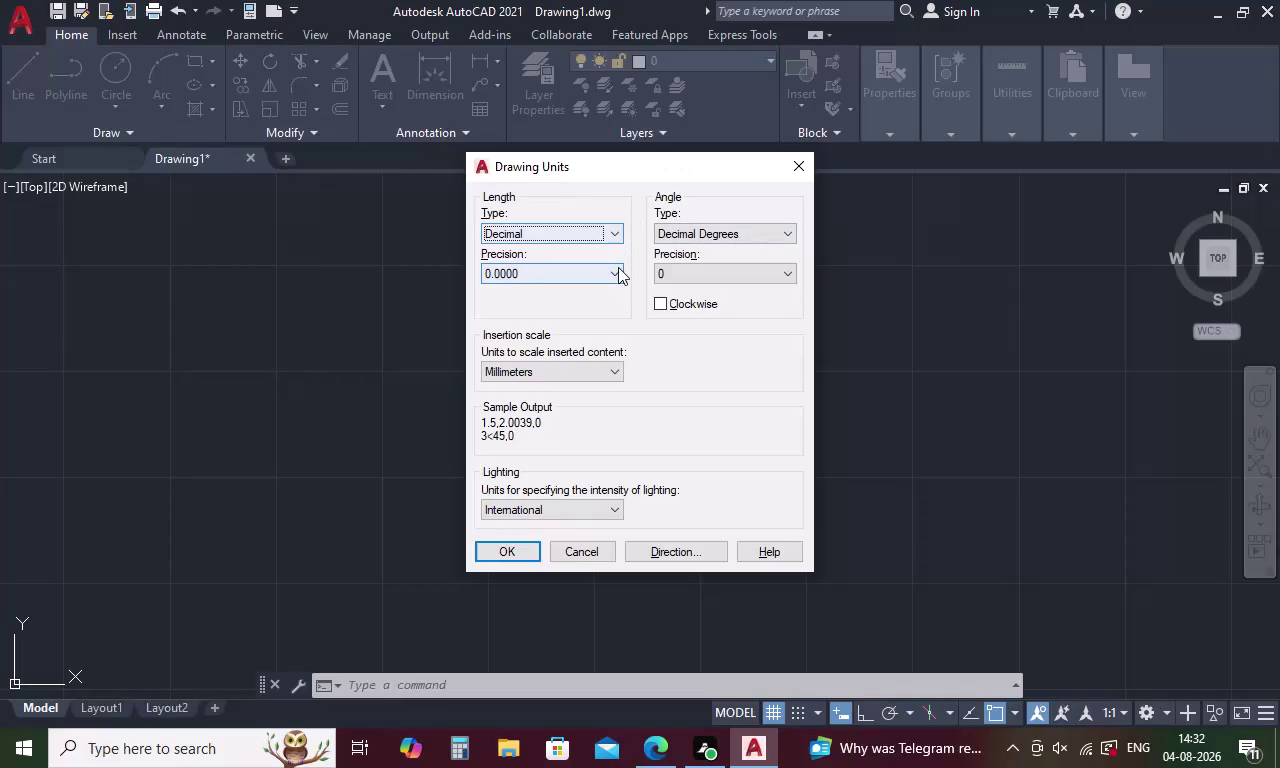
Set length precision to 0 (whole numbers) and apply the units settings.
click(618, 267)
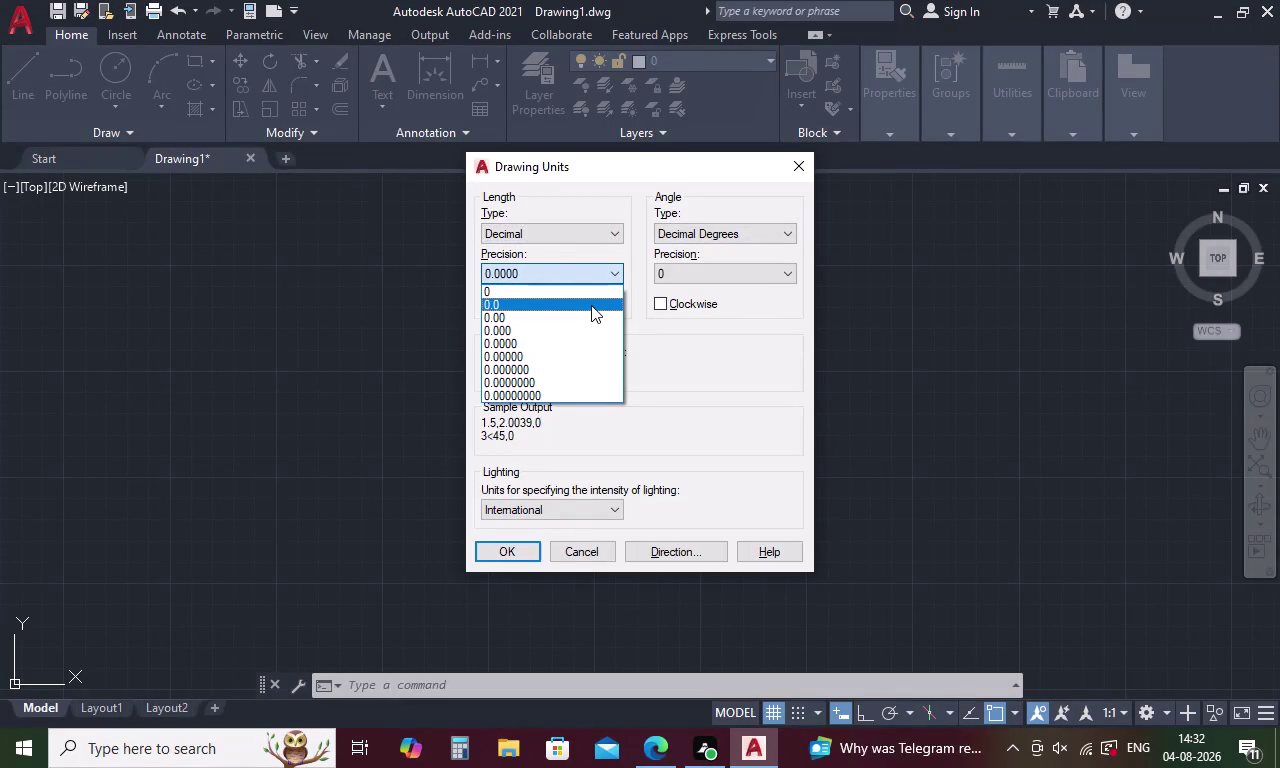
click(584, 292)
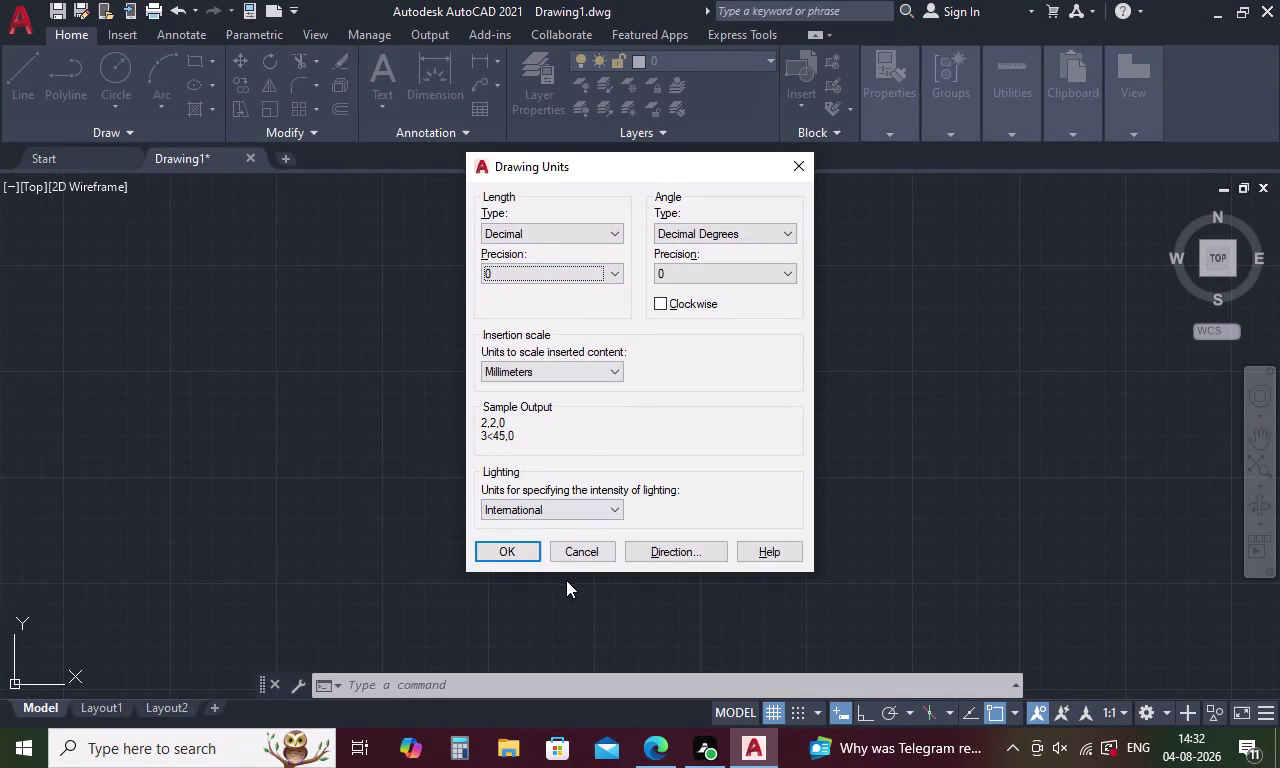
click(510, 546)
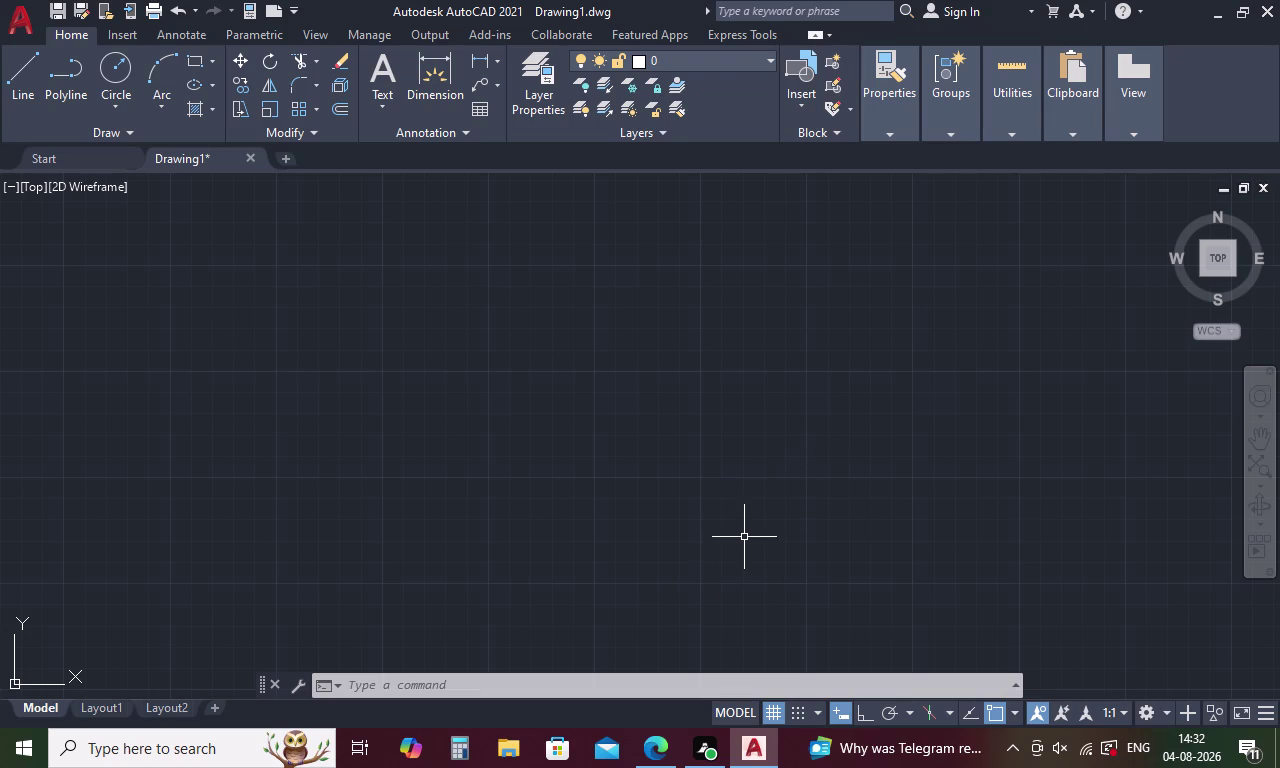
Draw a 600-unit vertical line downward with Ortho on.
key(l)
key(Return)
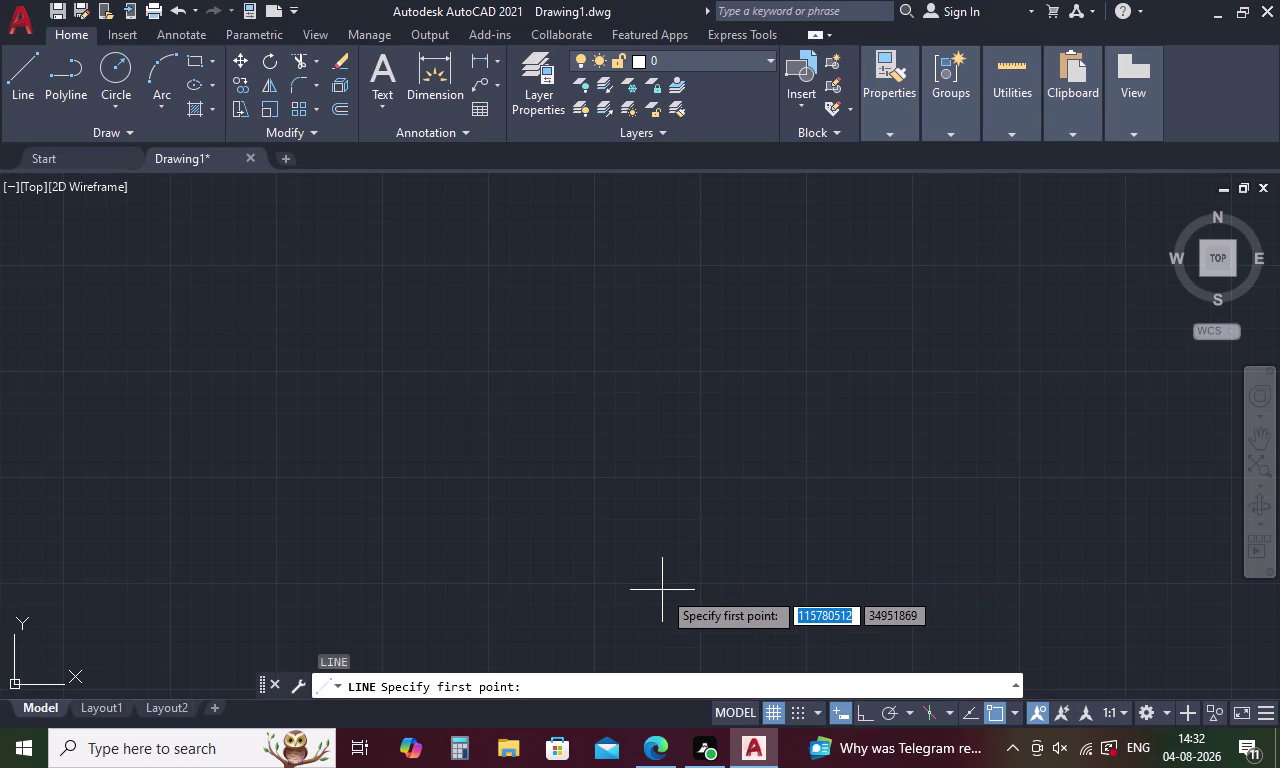
click(442, 320)
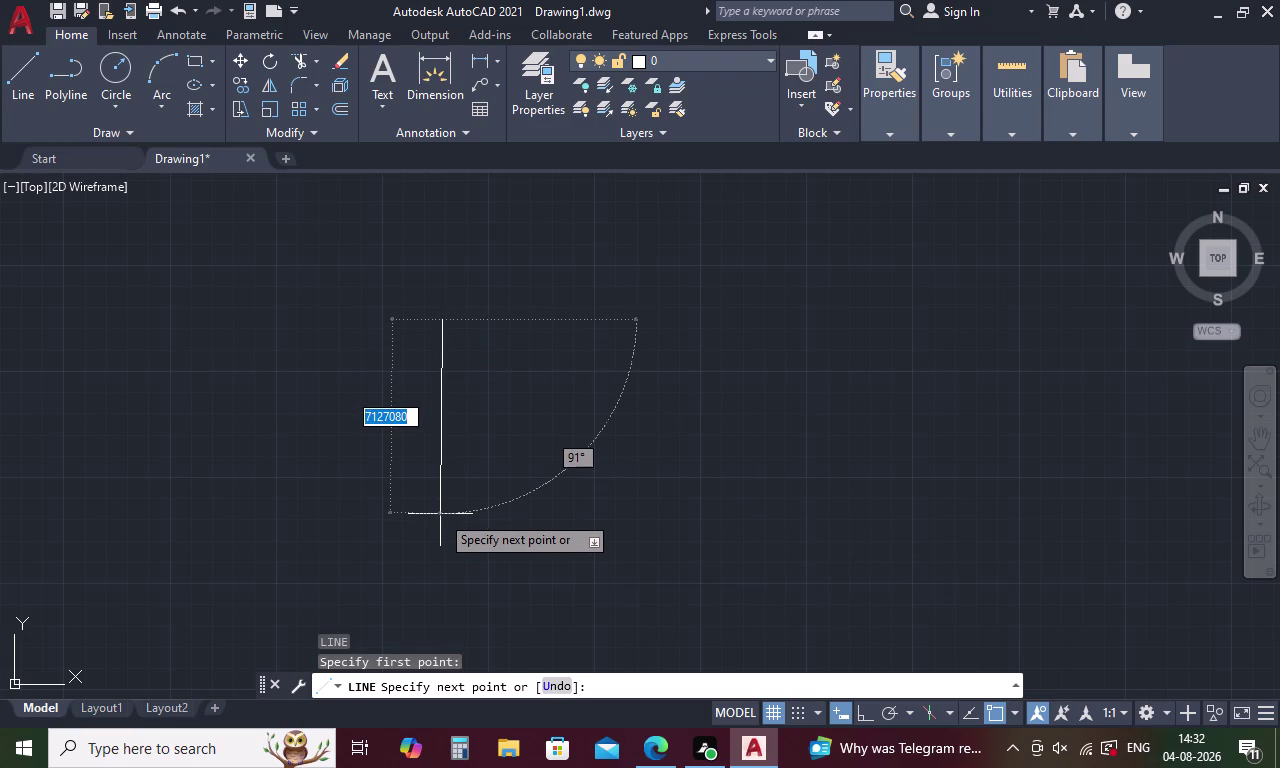
key(F8)
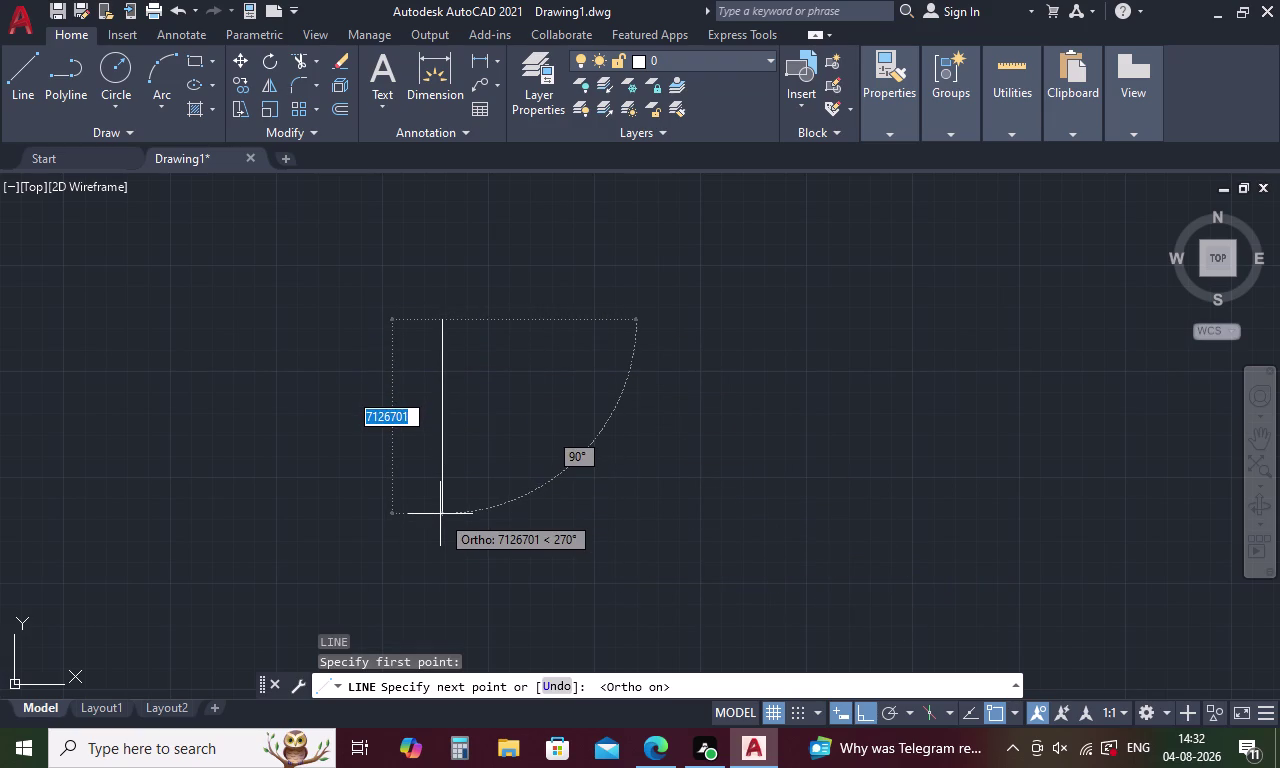
text(6)
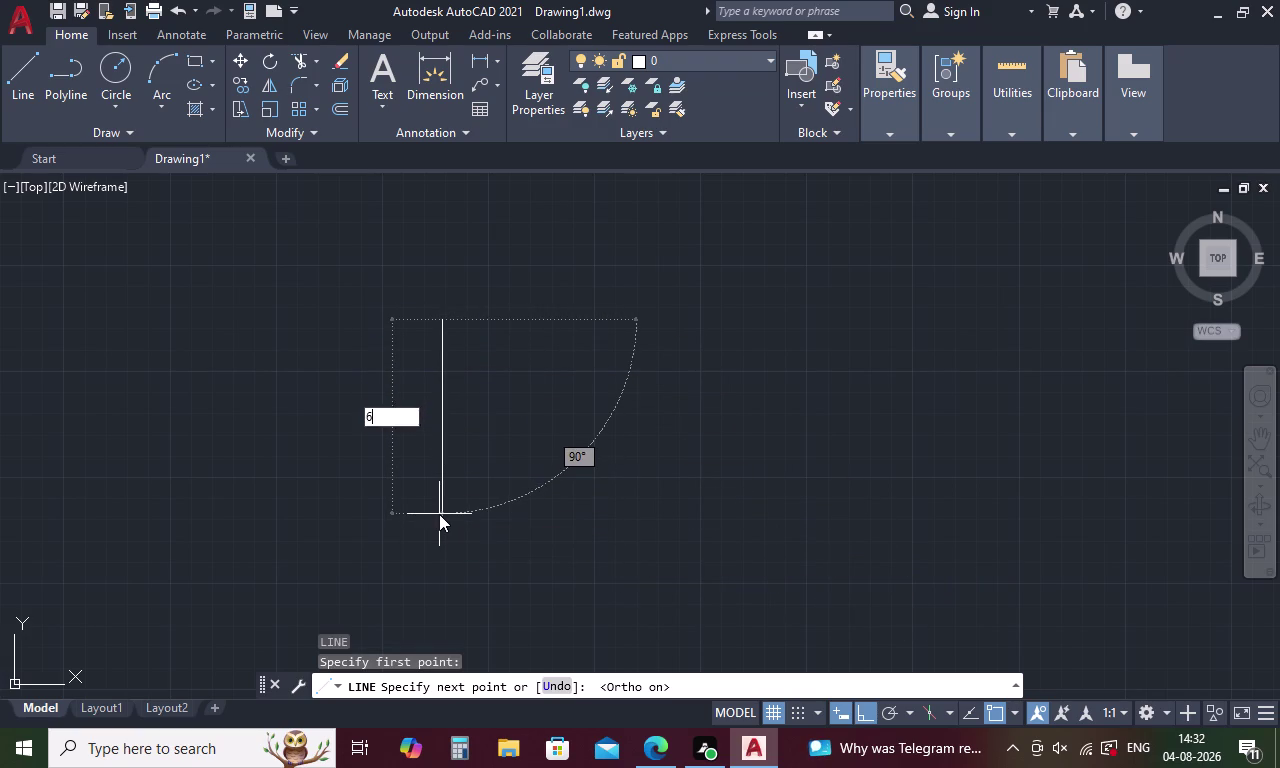
text(00)
key(space)
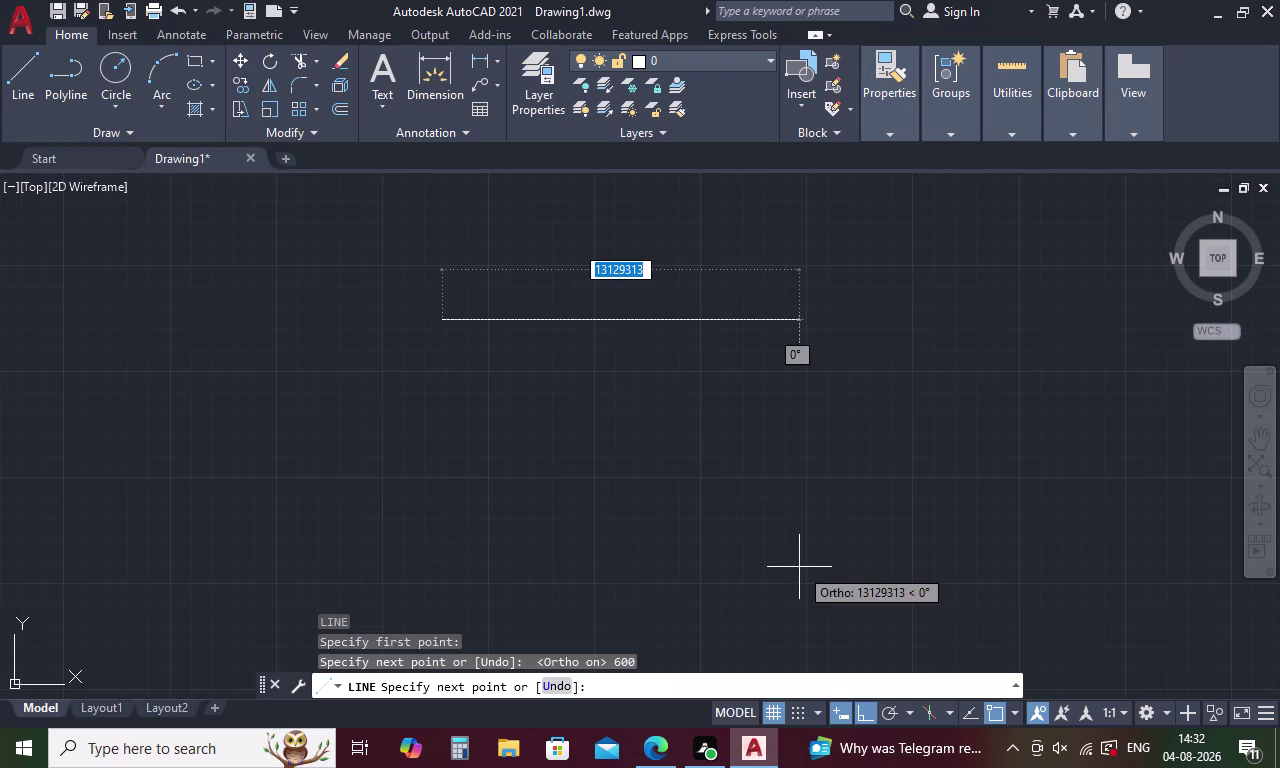
key(Escape)
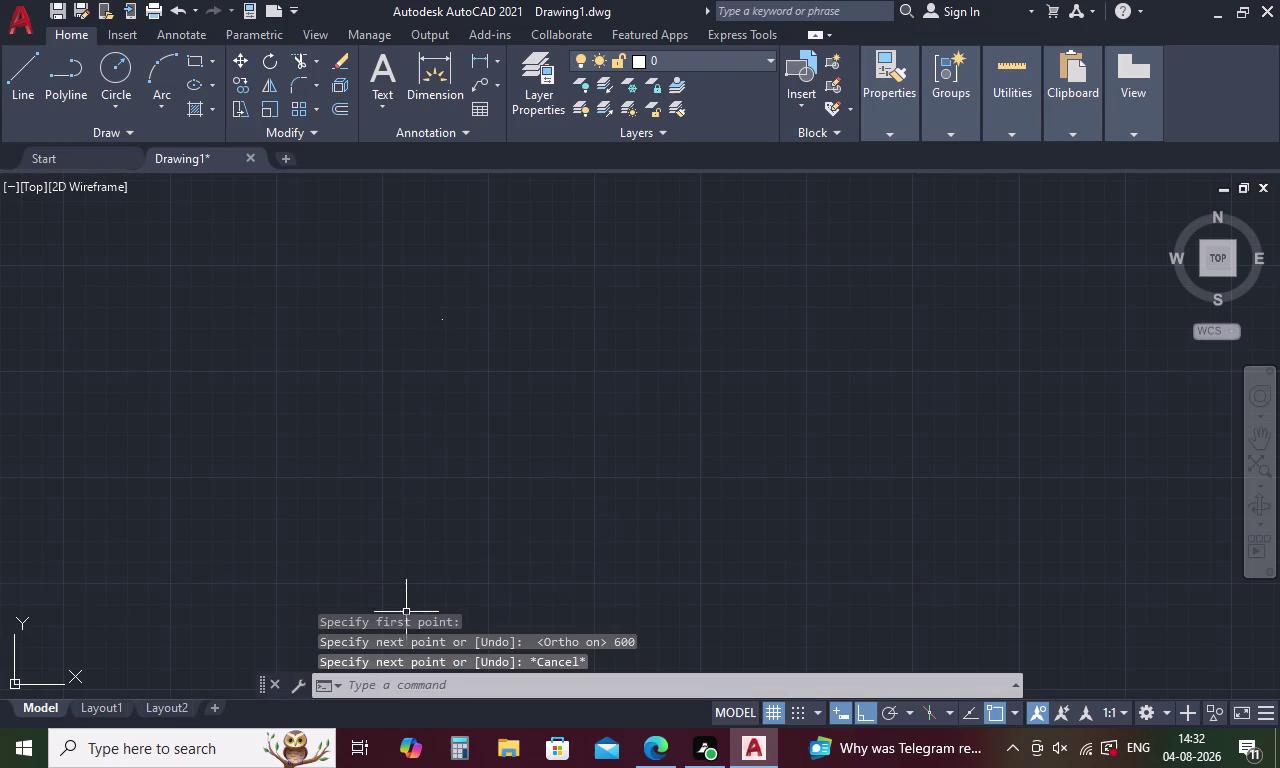
scroll(up, 3)
scroll(up, 3)
scroll(up, 3)
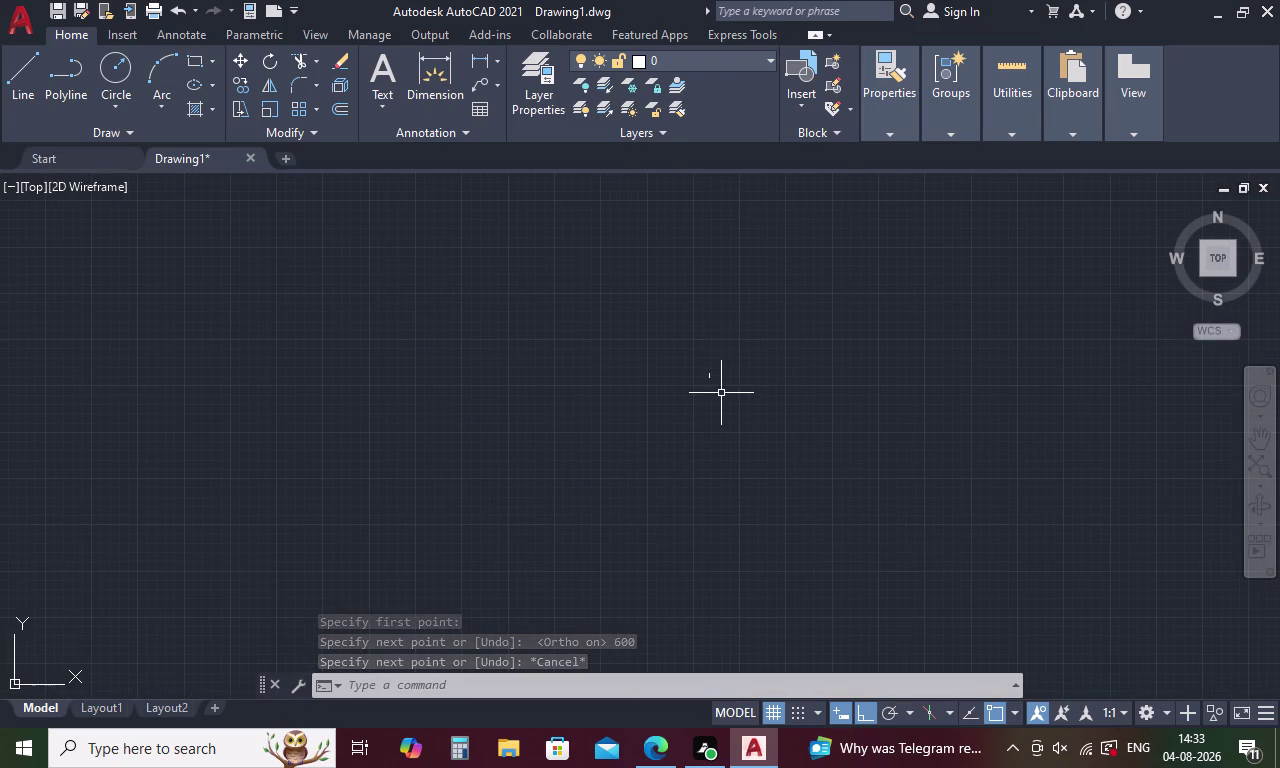
scroll(up, 3)
middle_drag(692, 268, 580, 520)
scroll(up, 3)
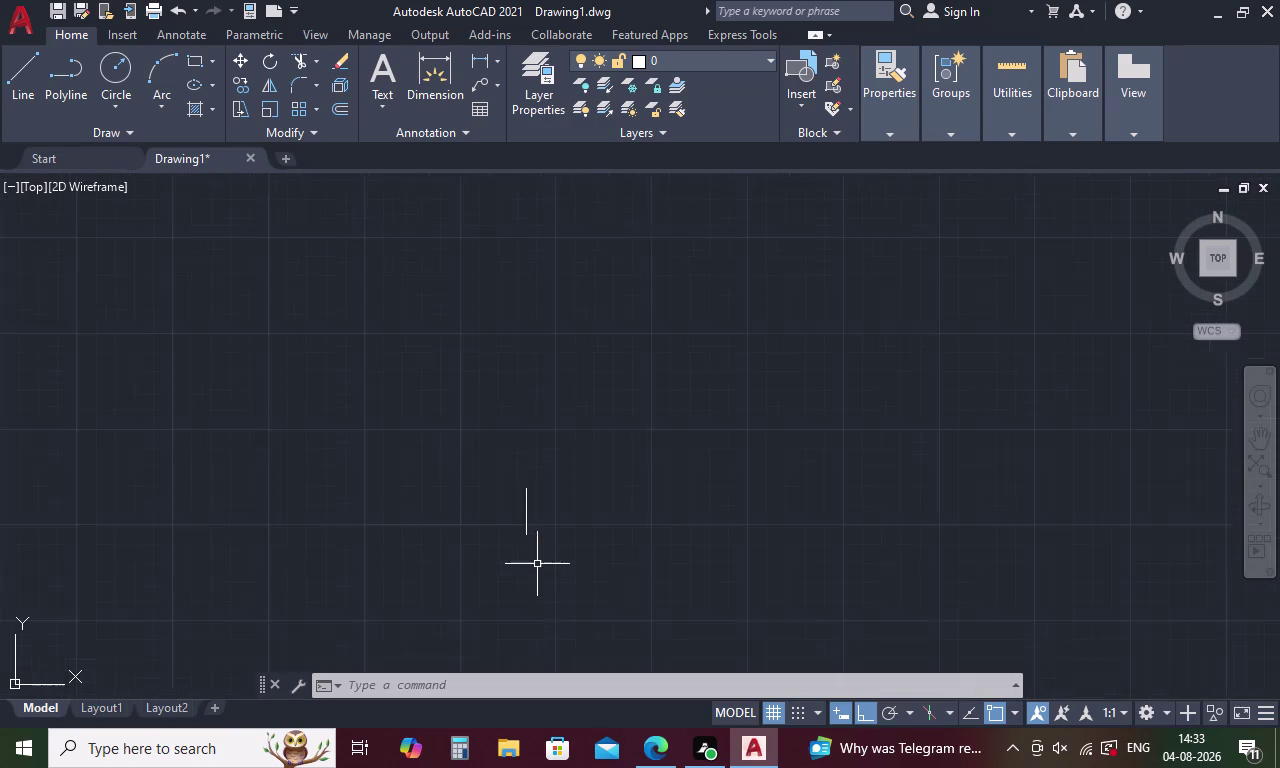
scroll(up, 3)
scroll(up, 3)
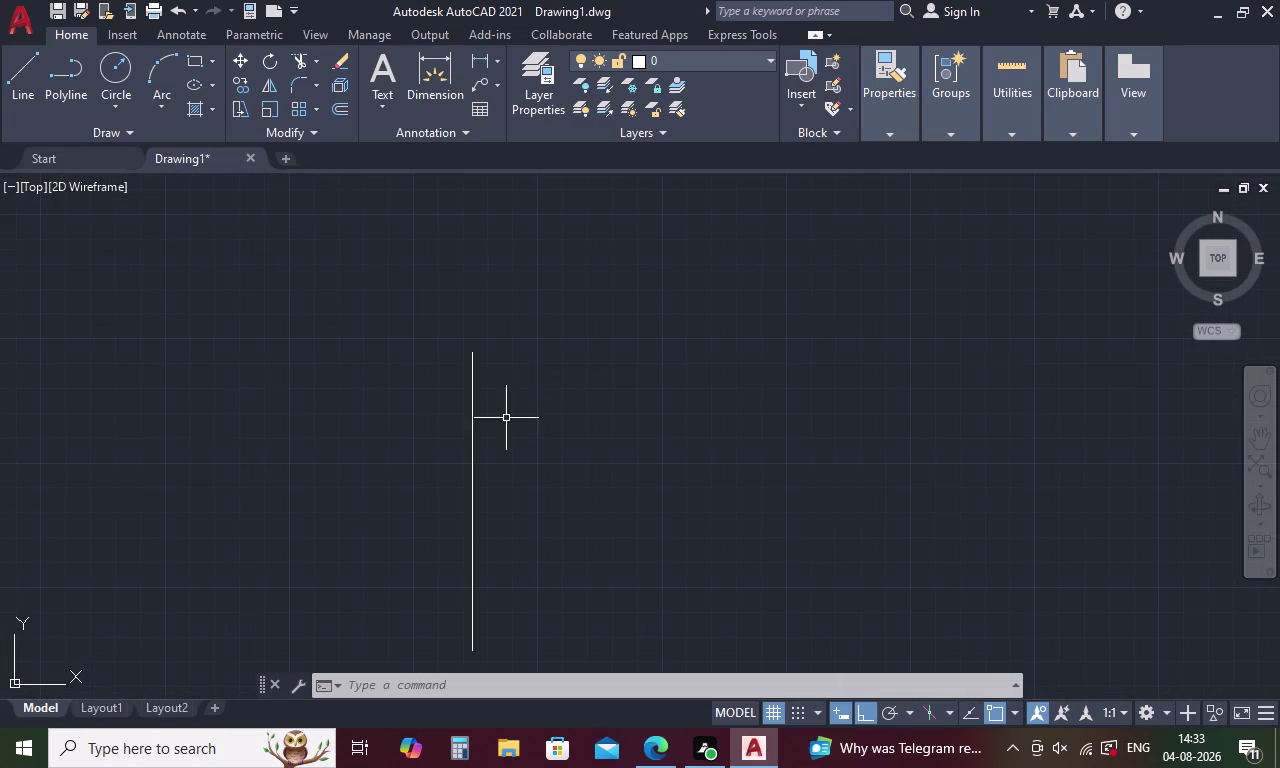
scroll(up, 3)
scroll(down, 3)
scroll(up, 3)
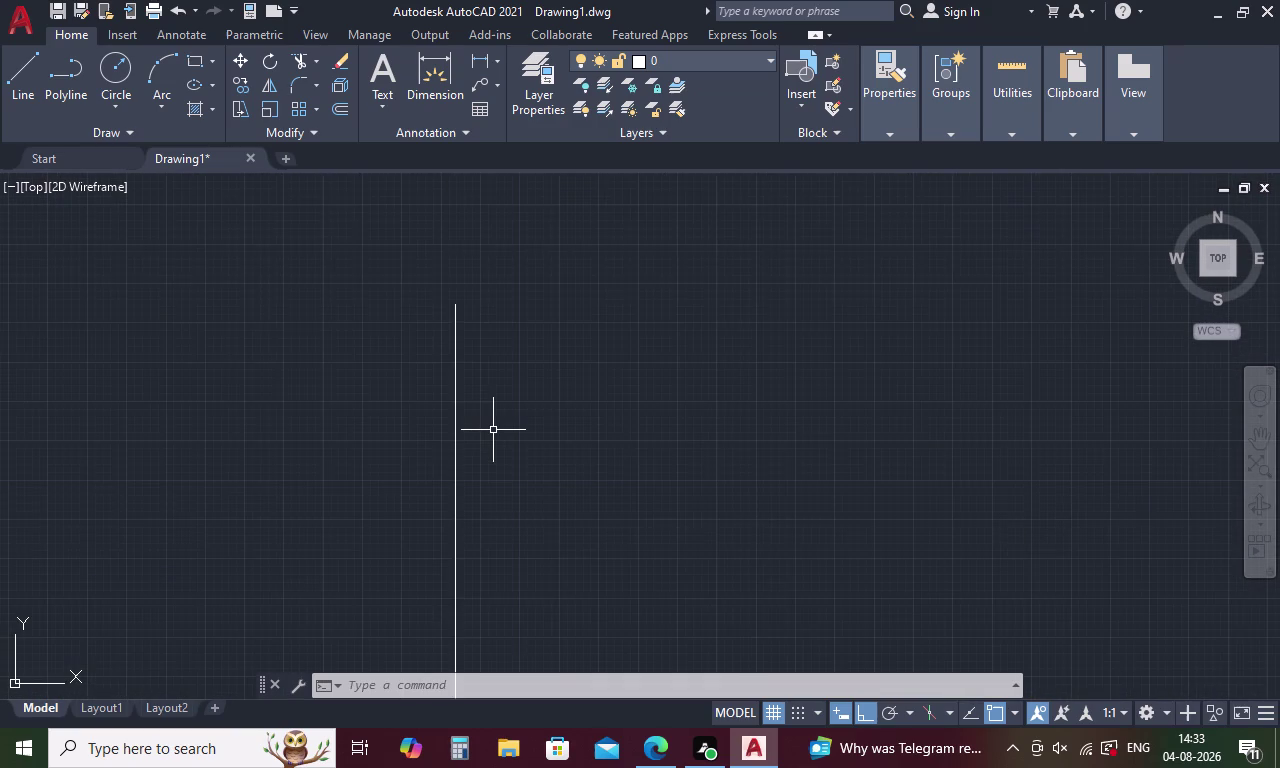
scroll(down, 3)
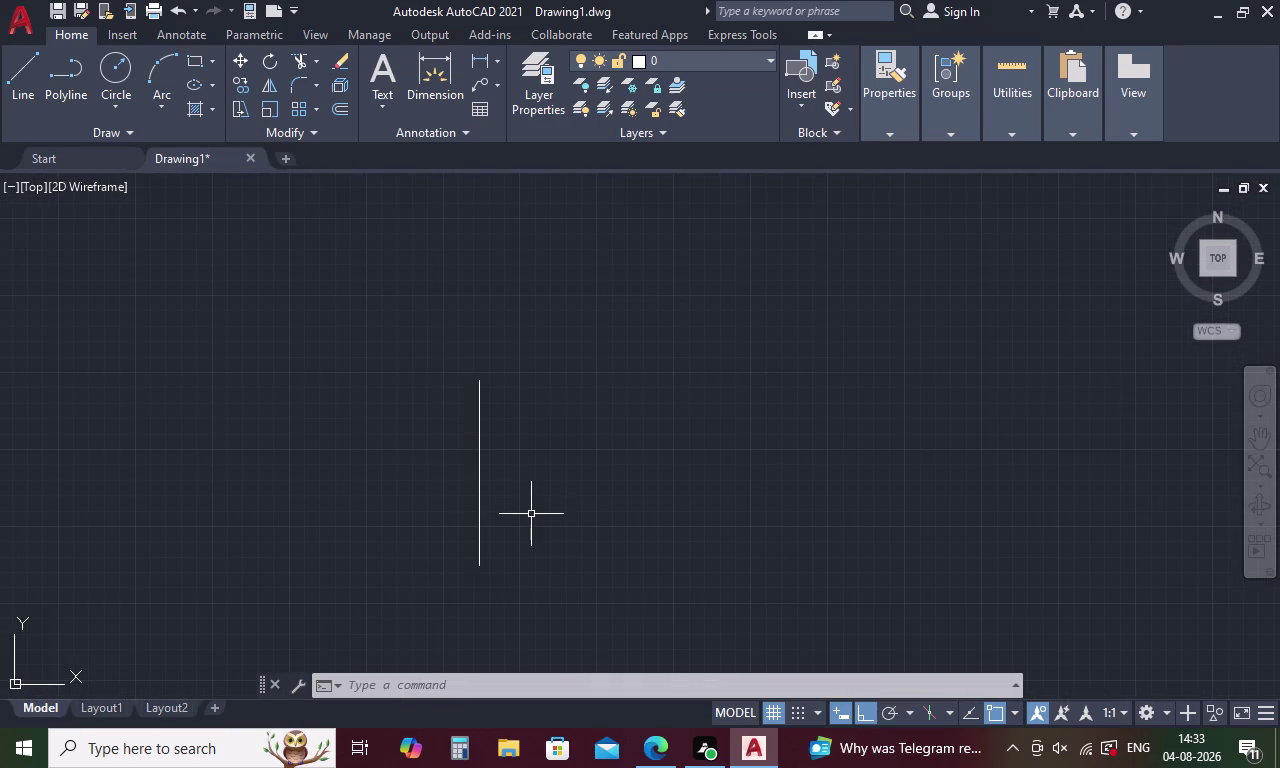
key(Escape)
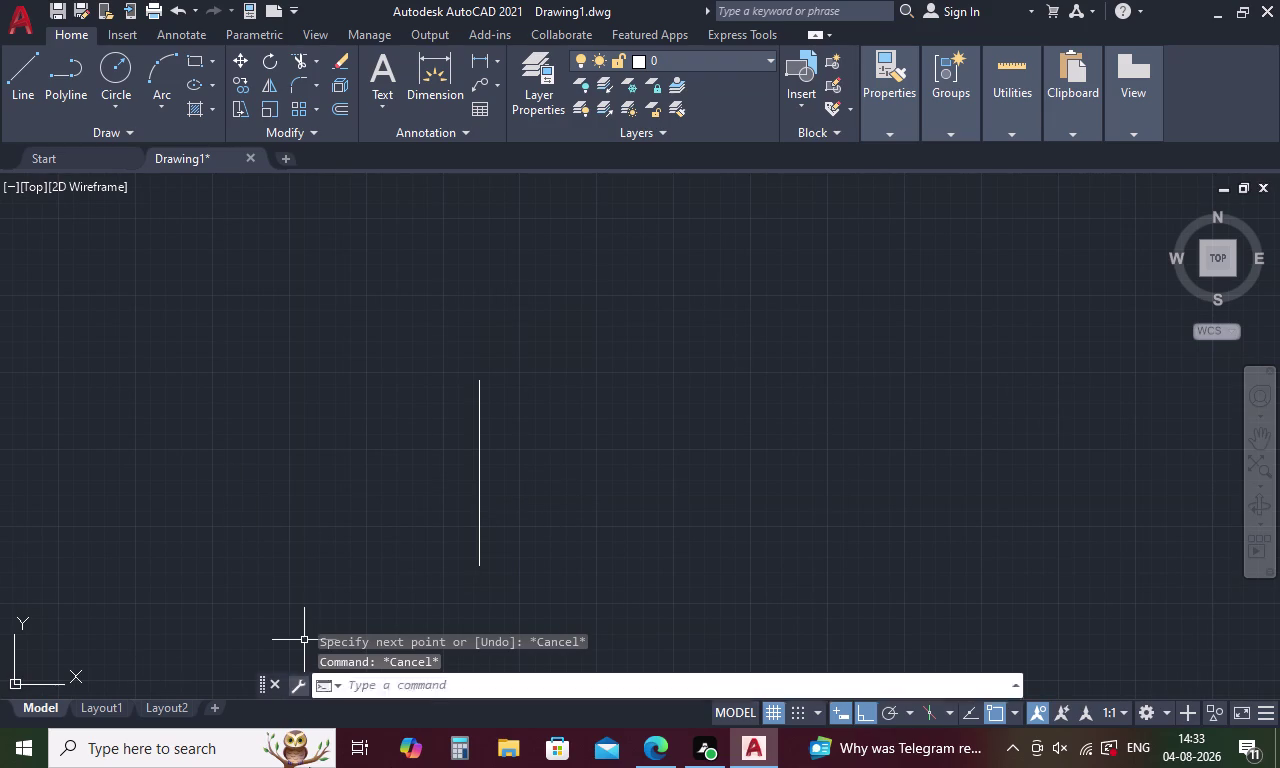
From the line's top, draw a 460 top edge and 600 right edge, closing at its bottom end.
key(l)
key(Return)
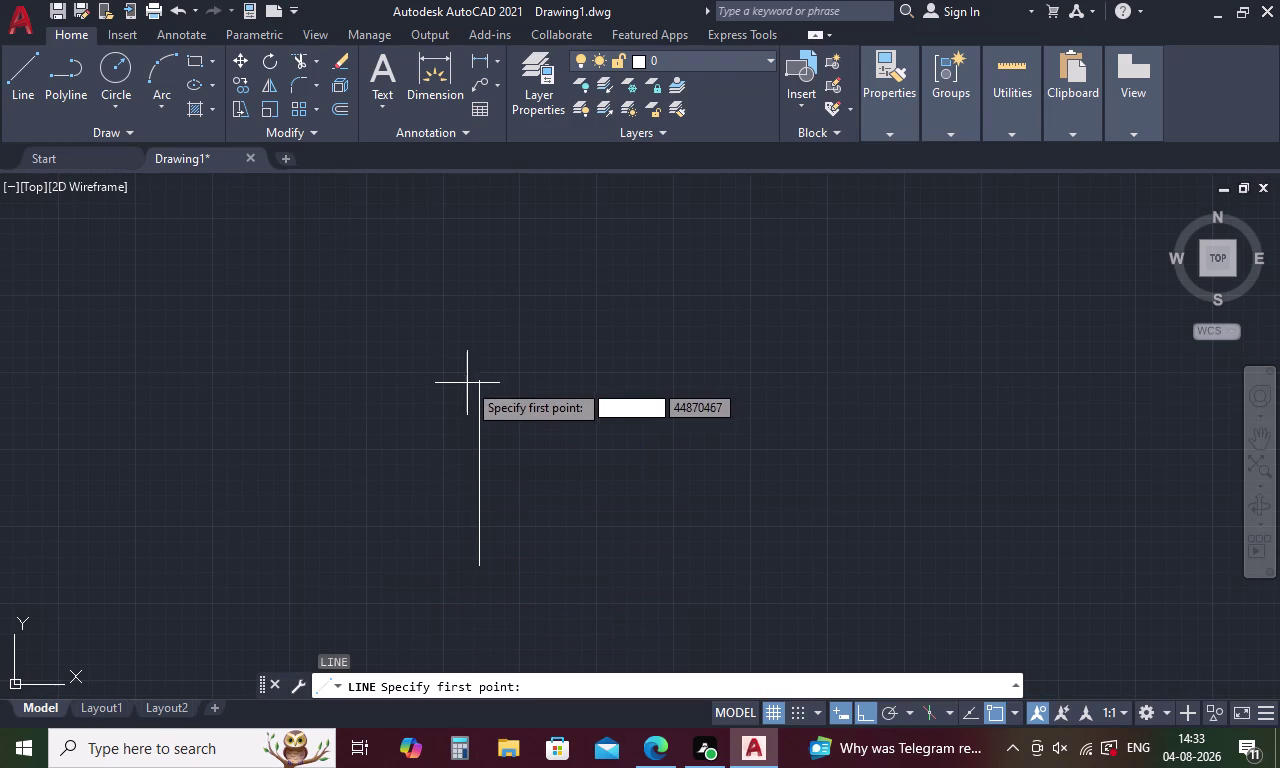
click(476, 380)
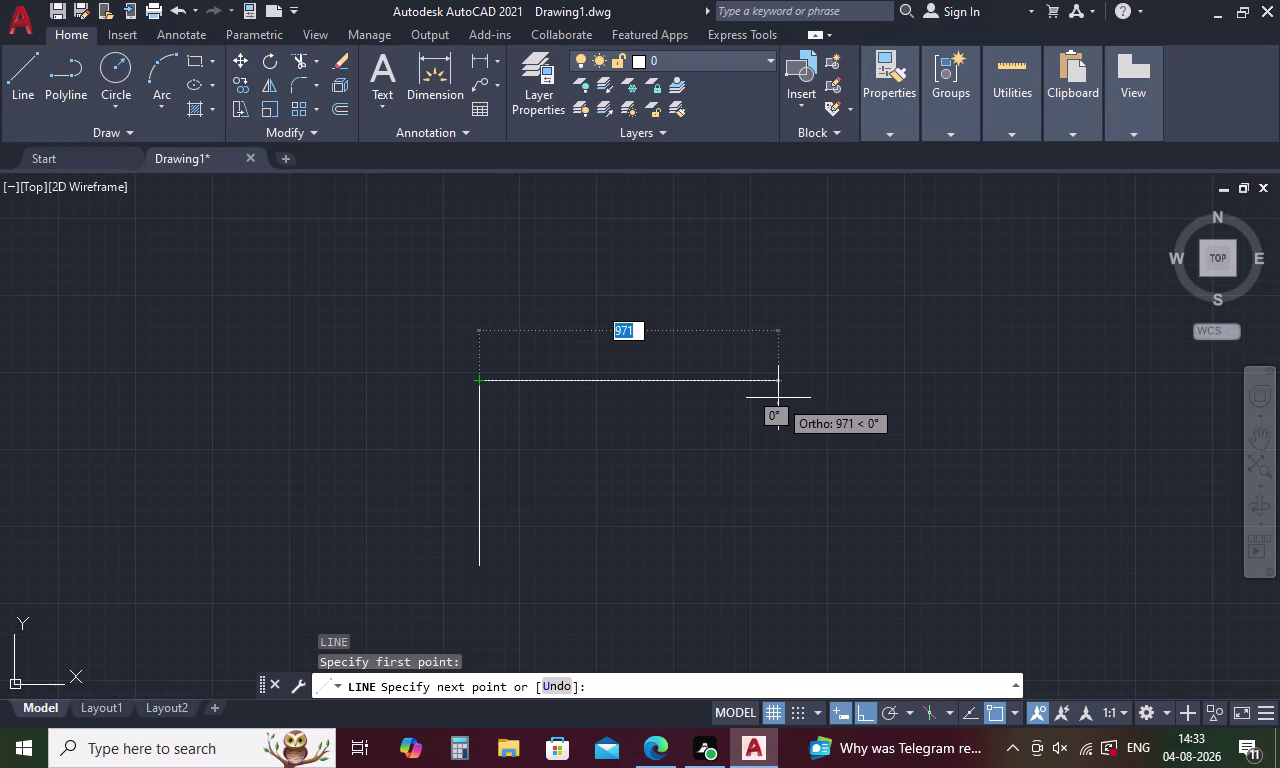
text(46)
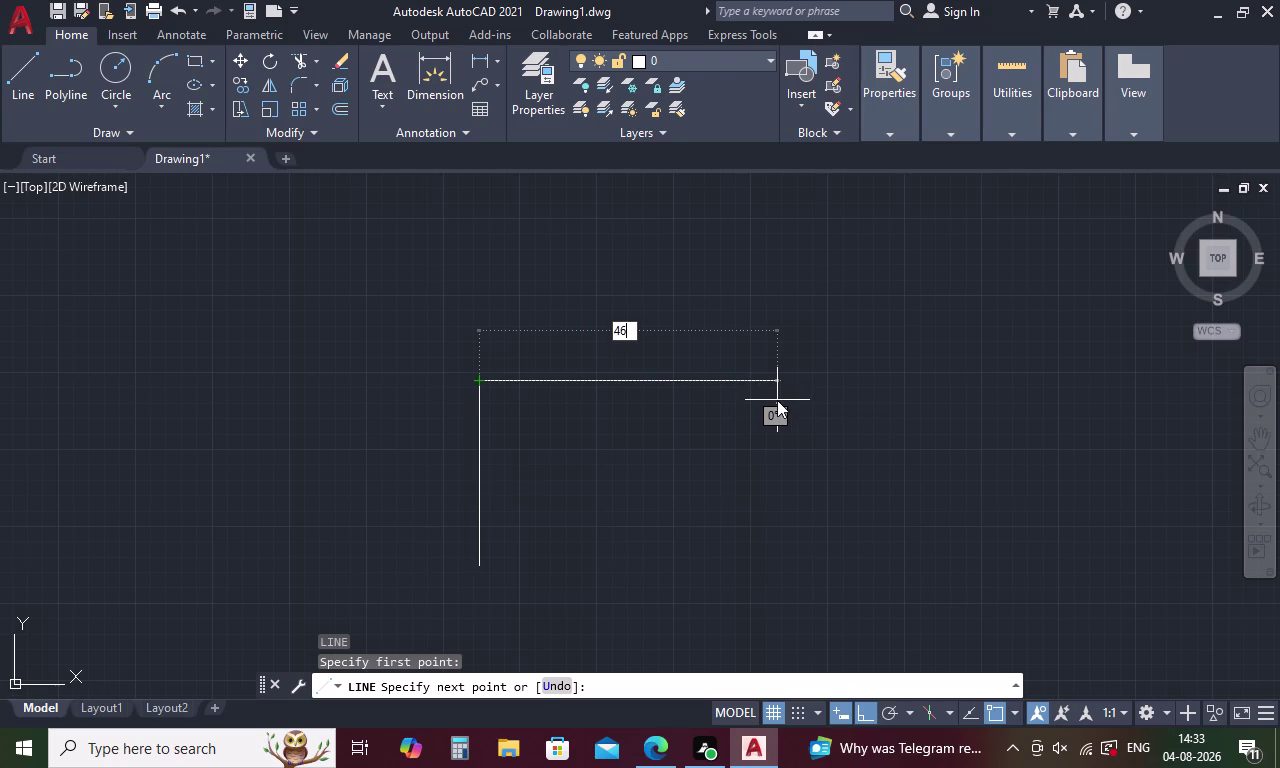
key(0)
key(space)
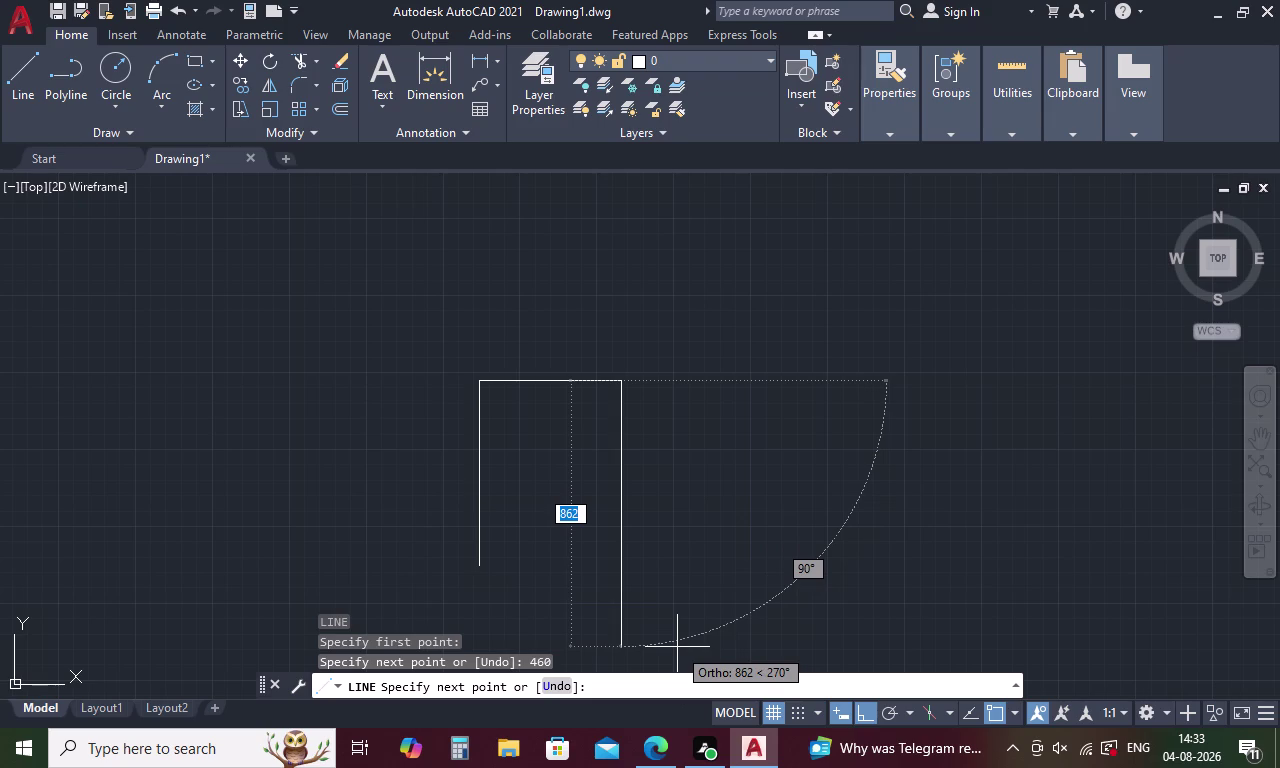
text(600)
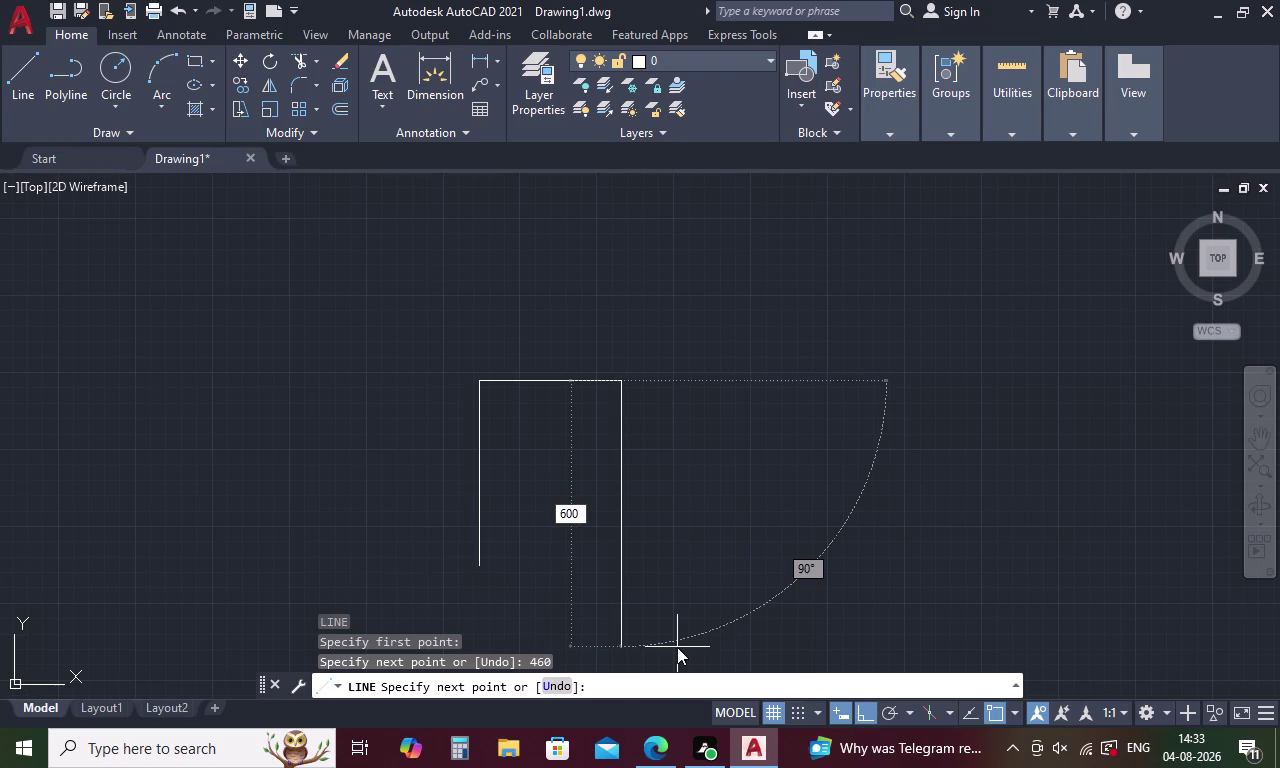
key(Return)
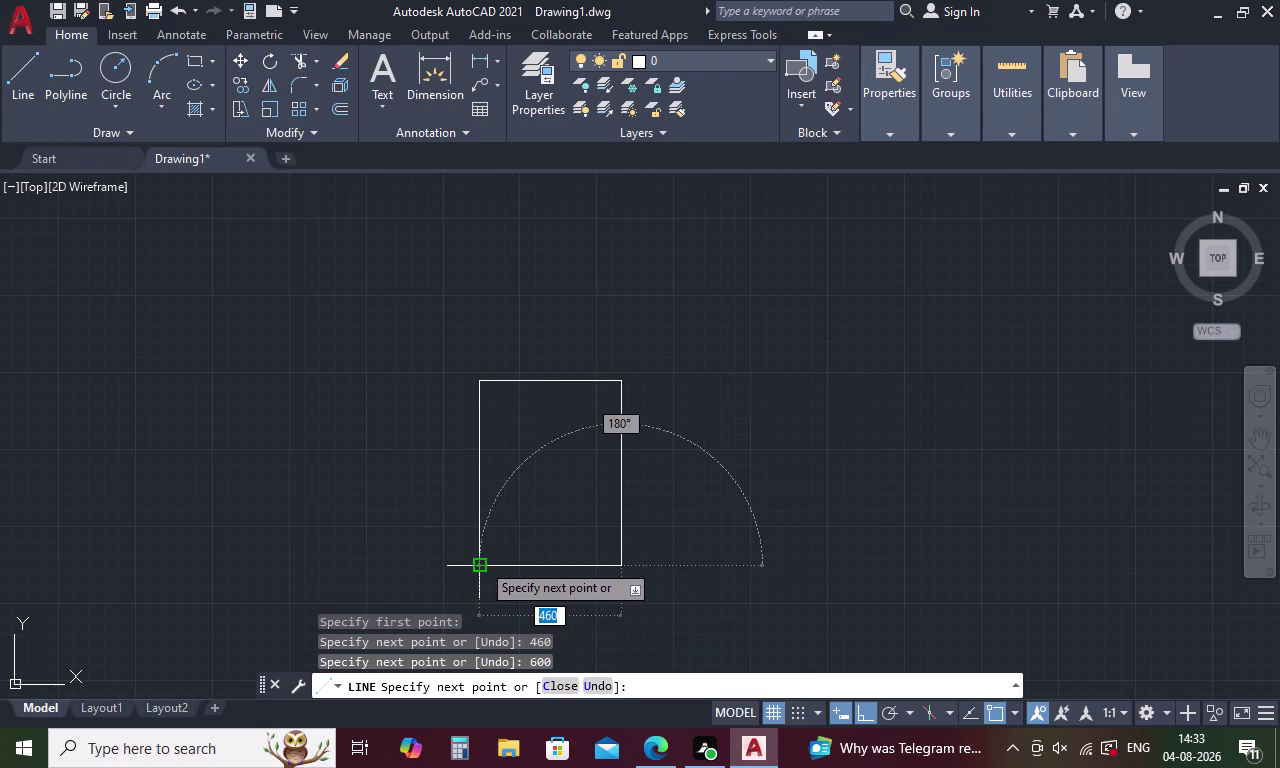
click(481, 562)
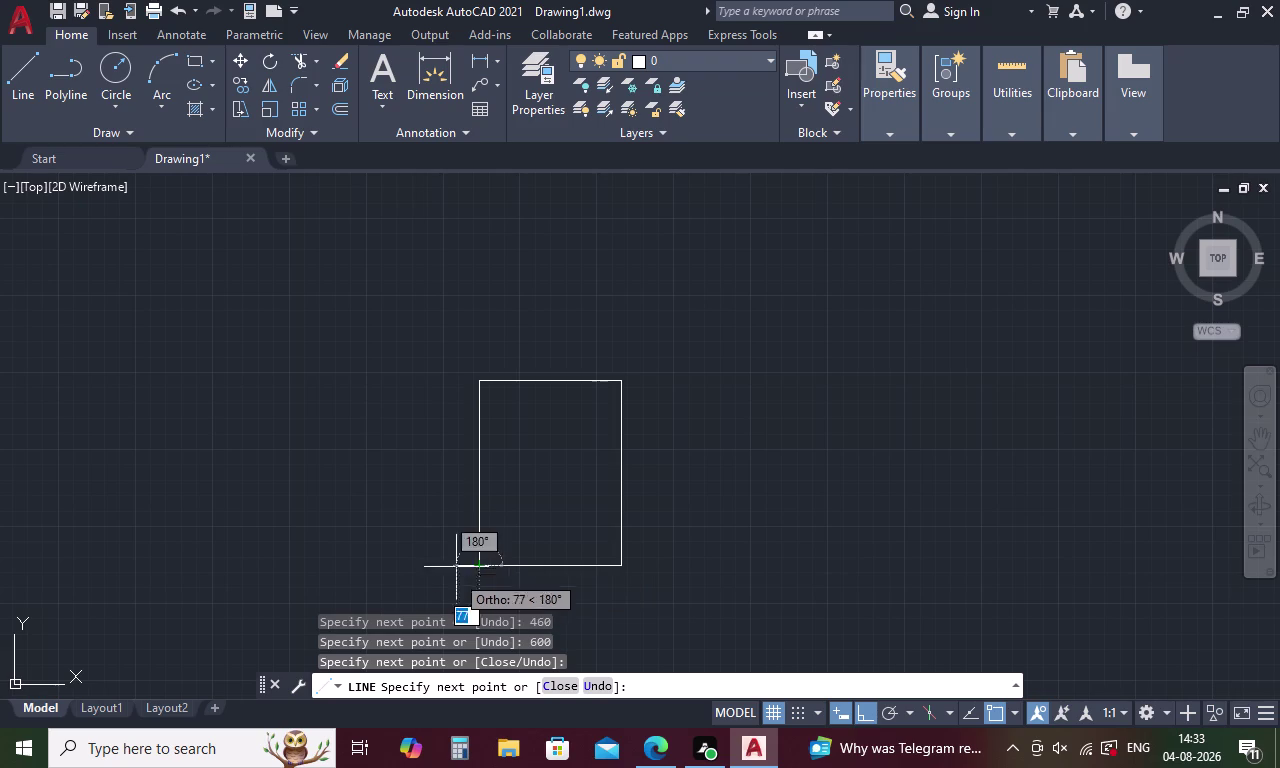
key(Escape)
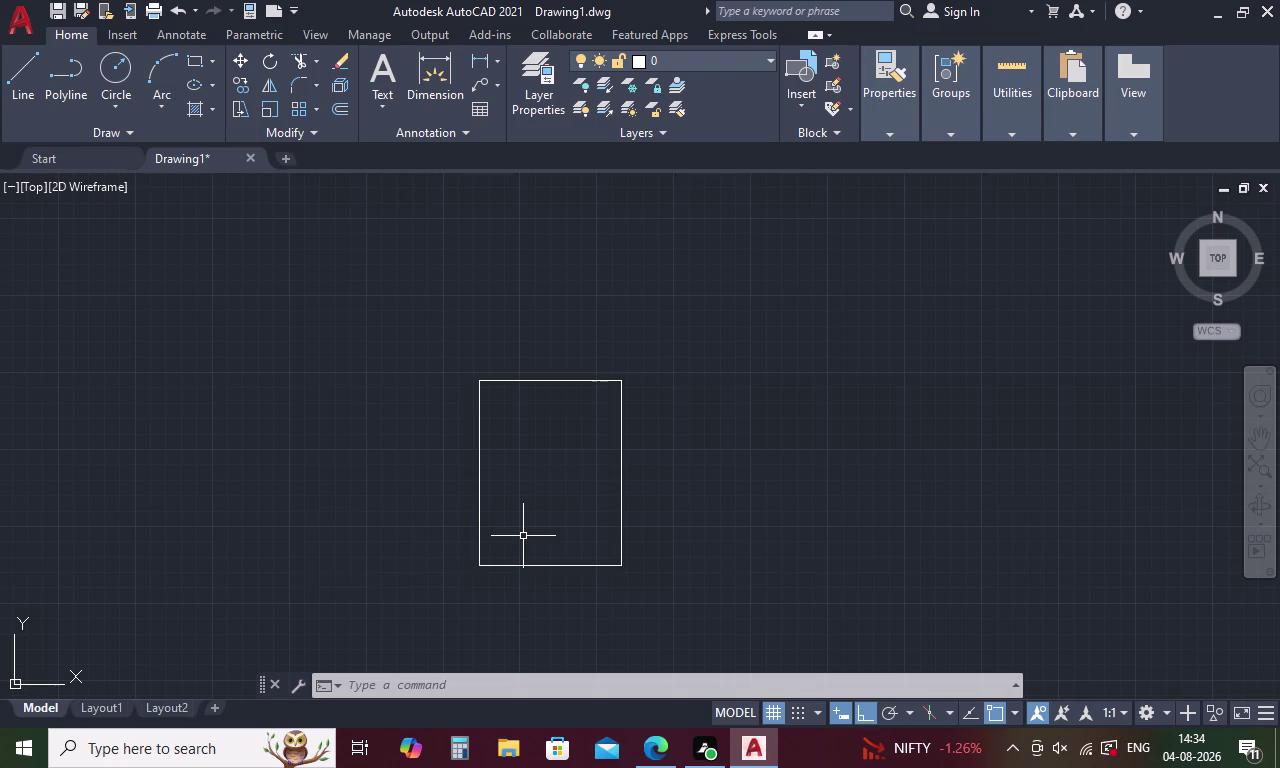
scroll(down, 3)
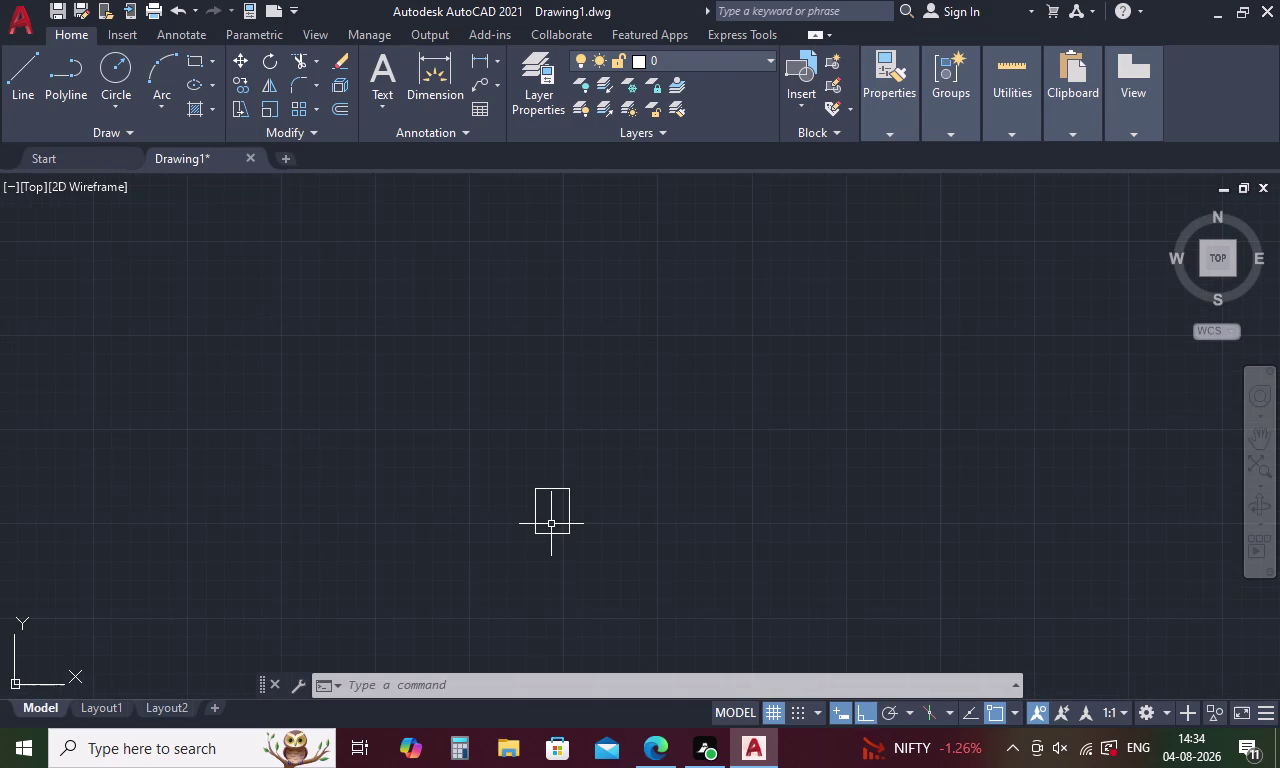
scroll(down, 3)
middle_drag(541, 589, 538, 419)
scroll(down, 3)
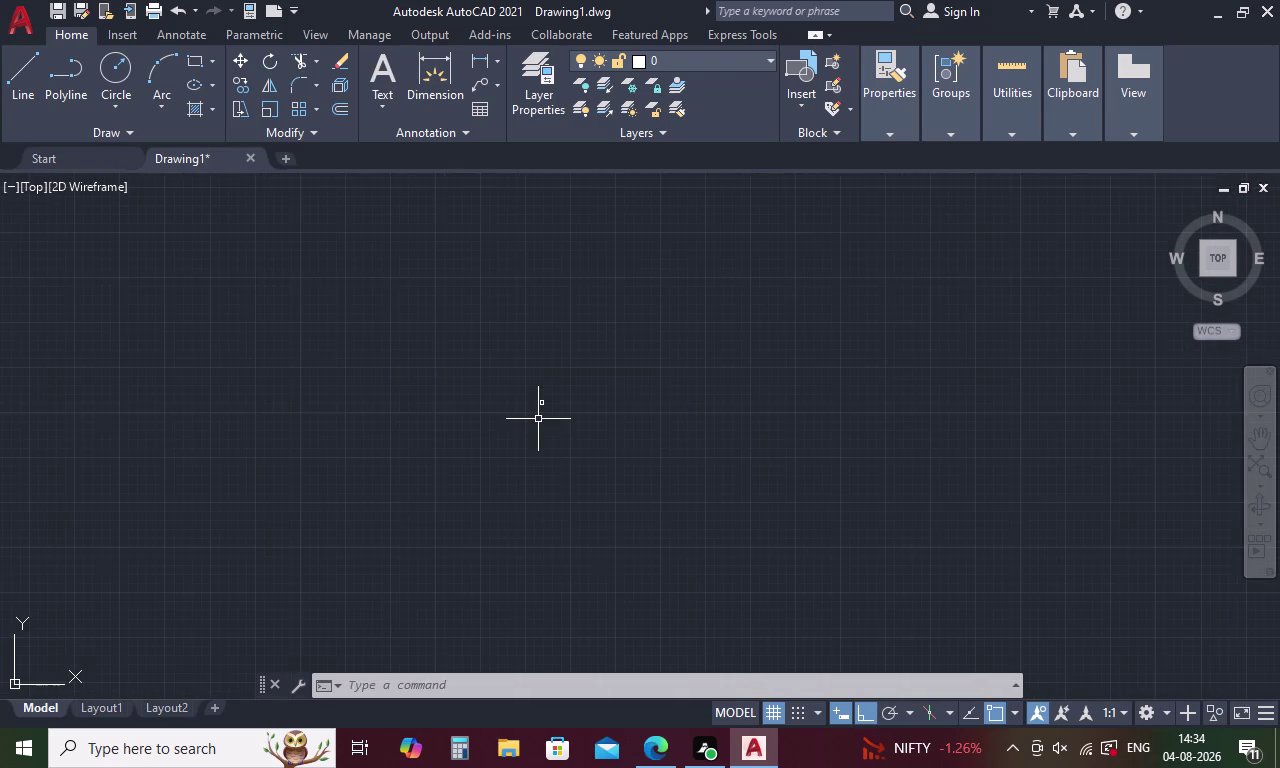
scroll(down, 3)
scroll(up, 3)
scroll(up, 3)
scroll(up, 3)
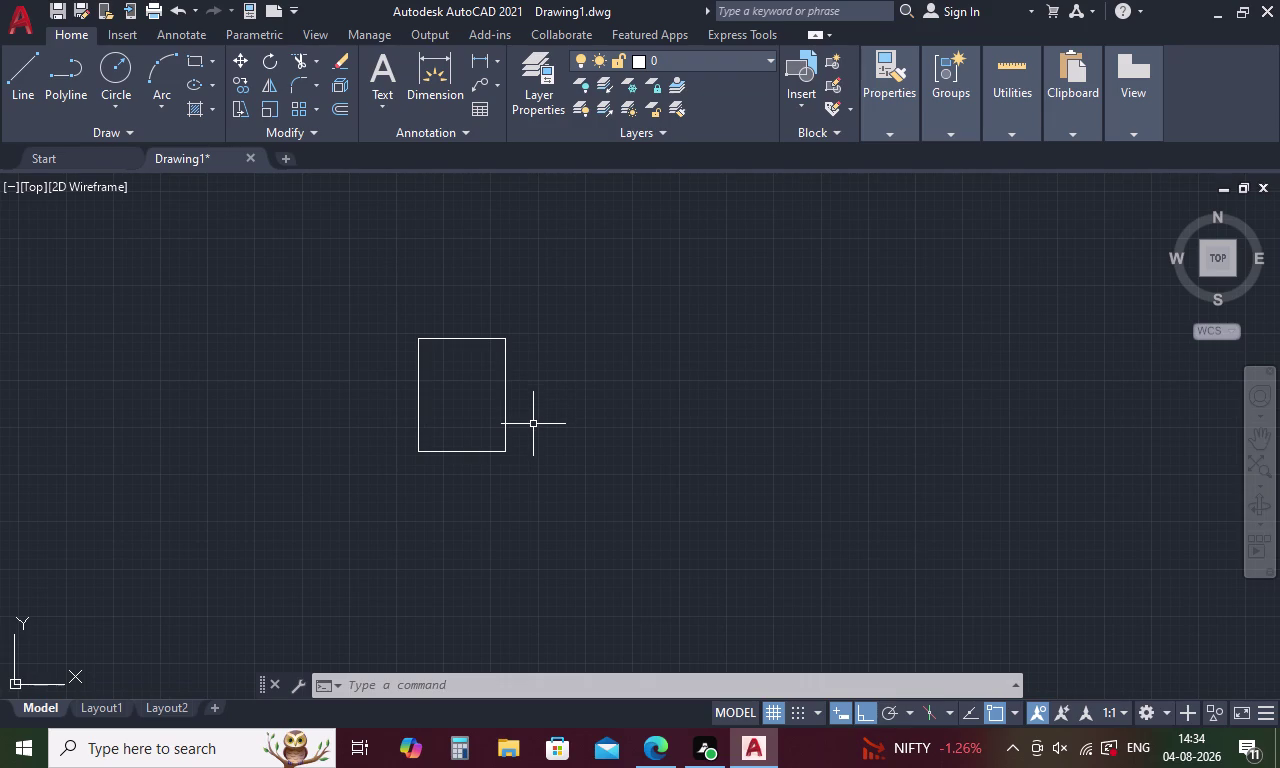
key(Escape)
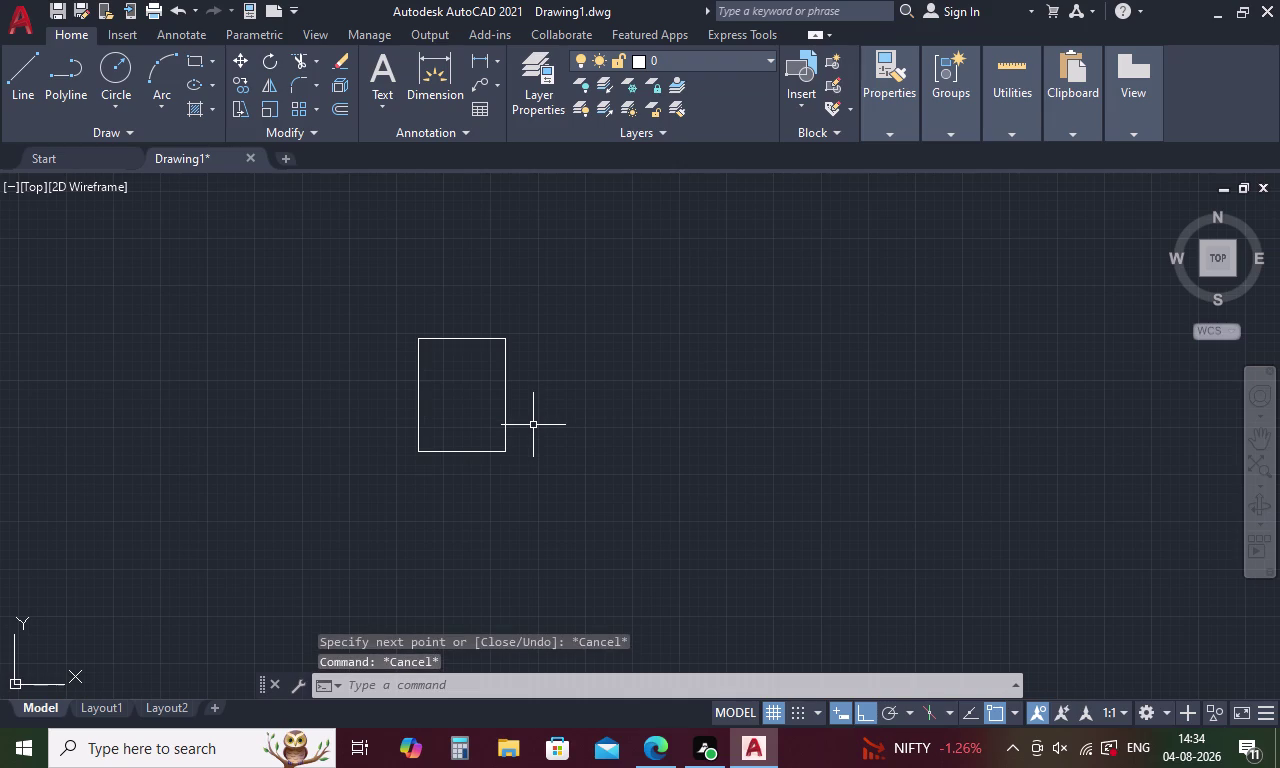
text(CO)
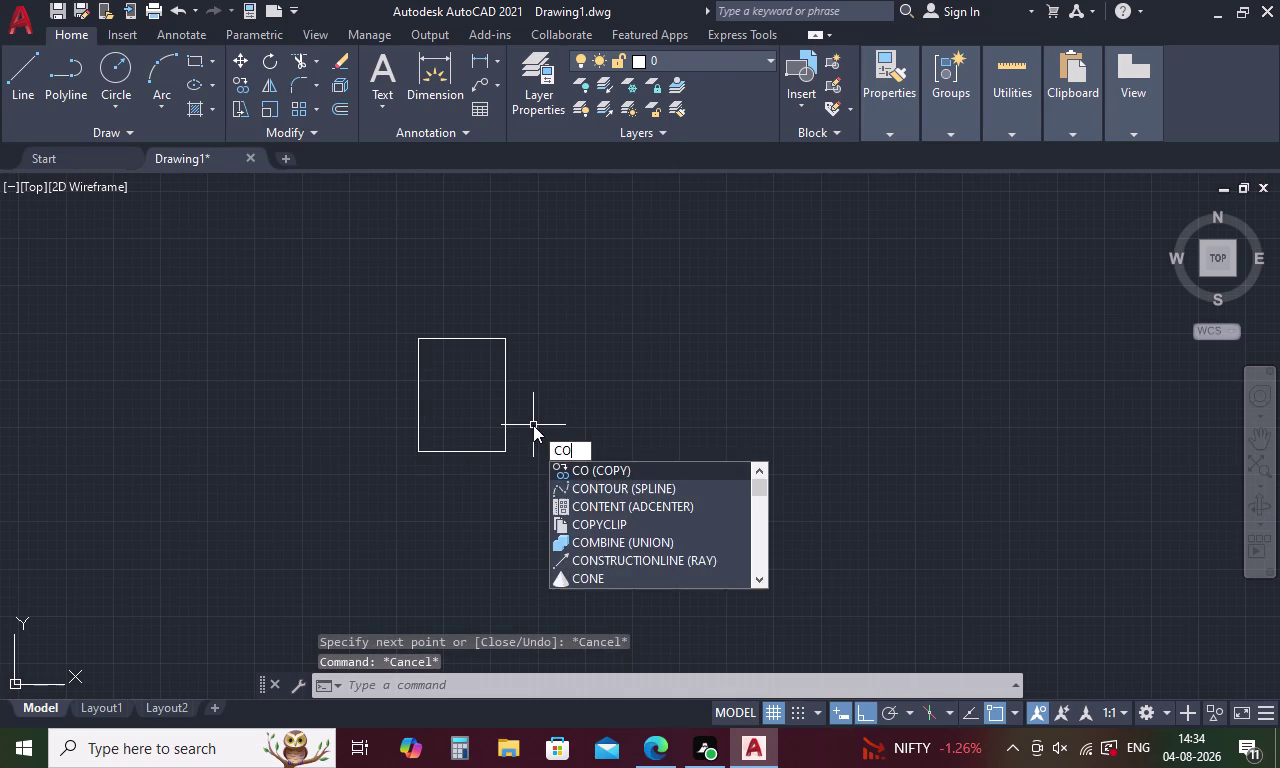
Copy the rectangle, using its bottom-left corner as the base point.
key(Return)
drag(528, 330, 519, 371)
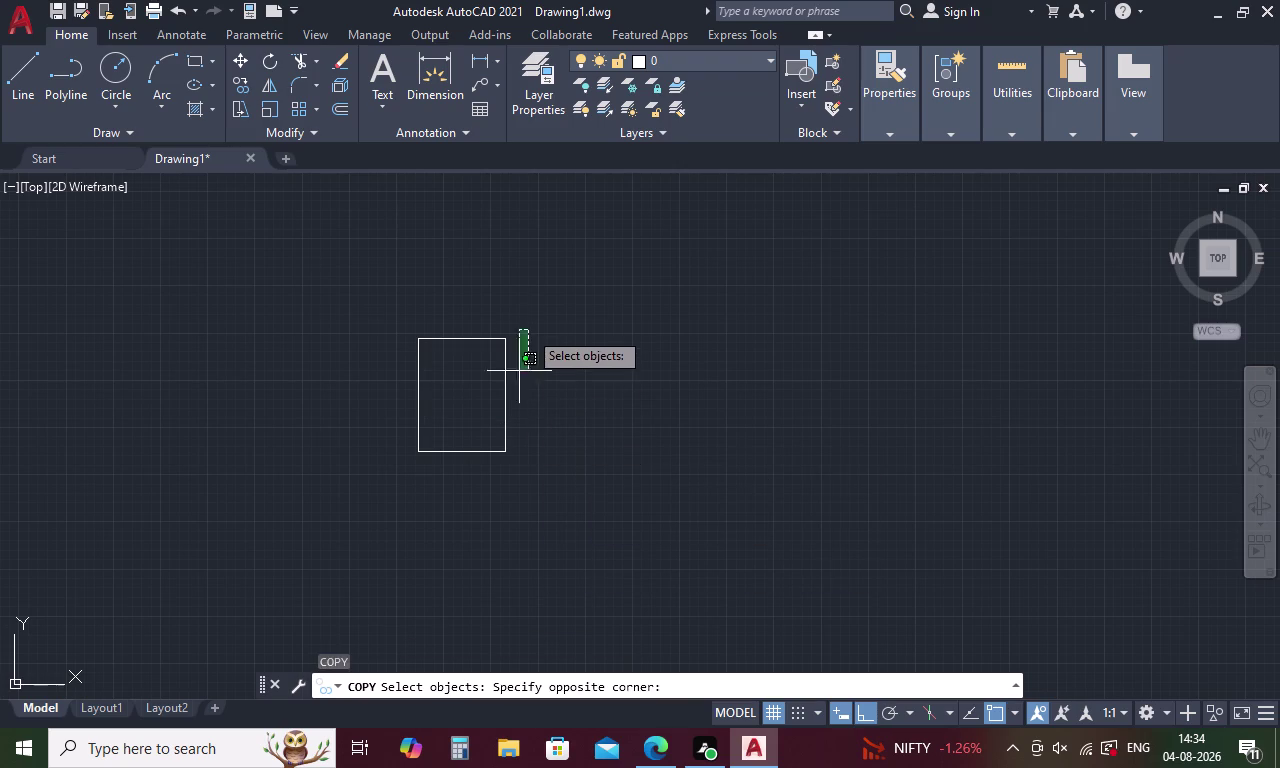
drag(519, 371, 223, 453)
click(464, 339)
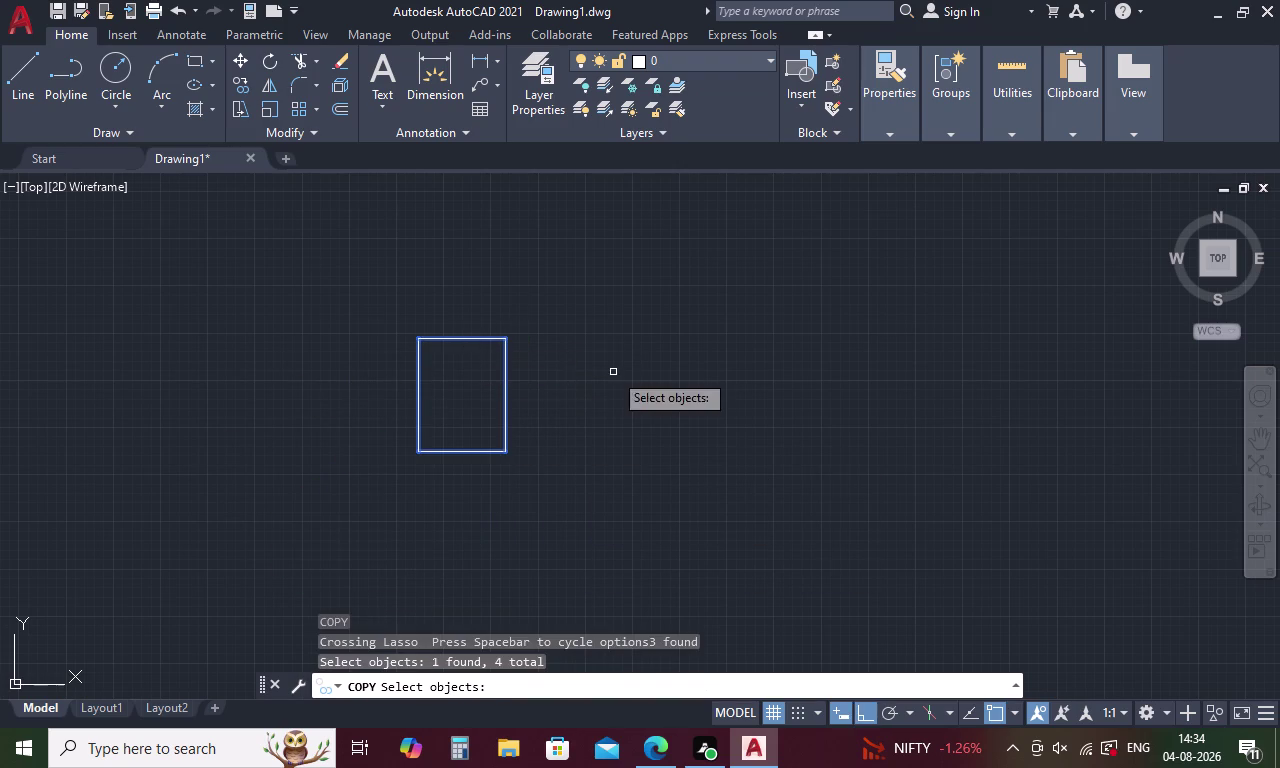
right_click(620, 363)
click(510, 448)
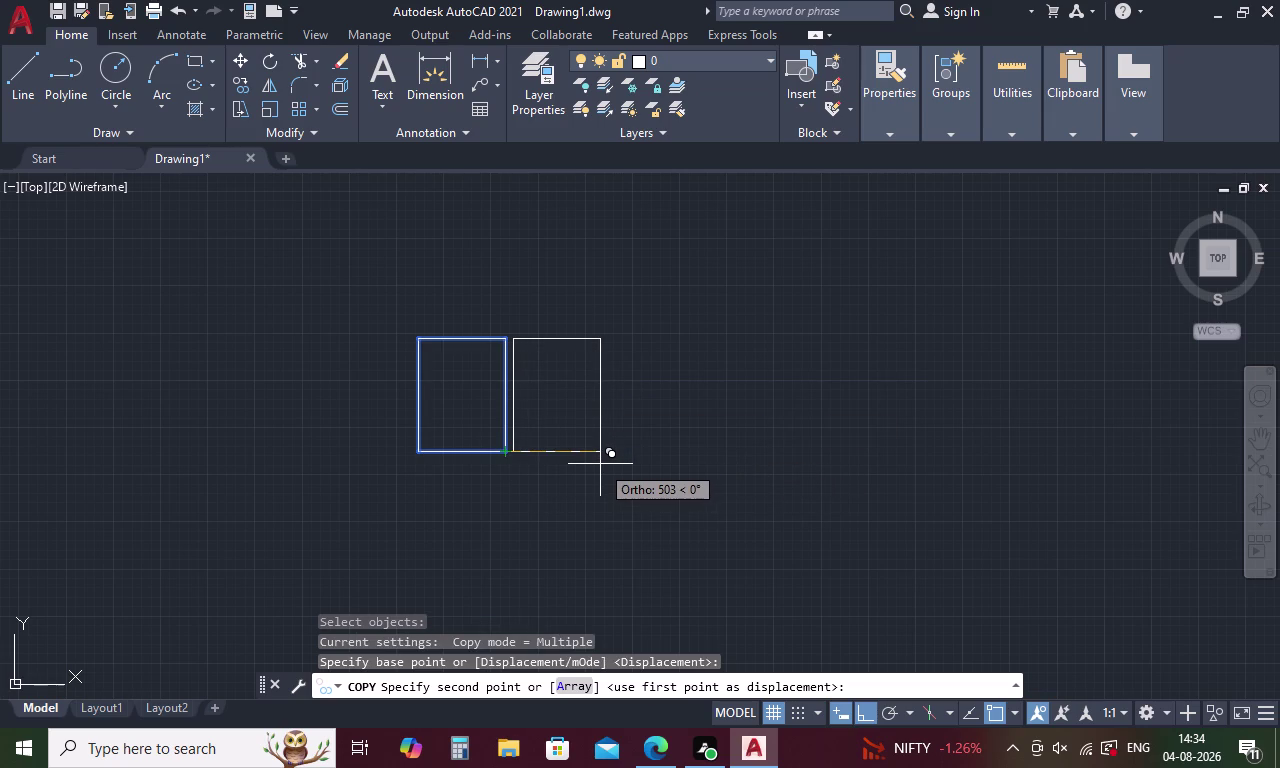
Array the copy into 11 items at 460 spacing.
click(557, 686)
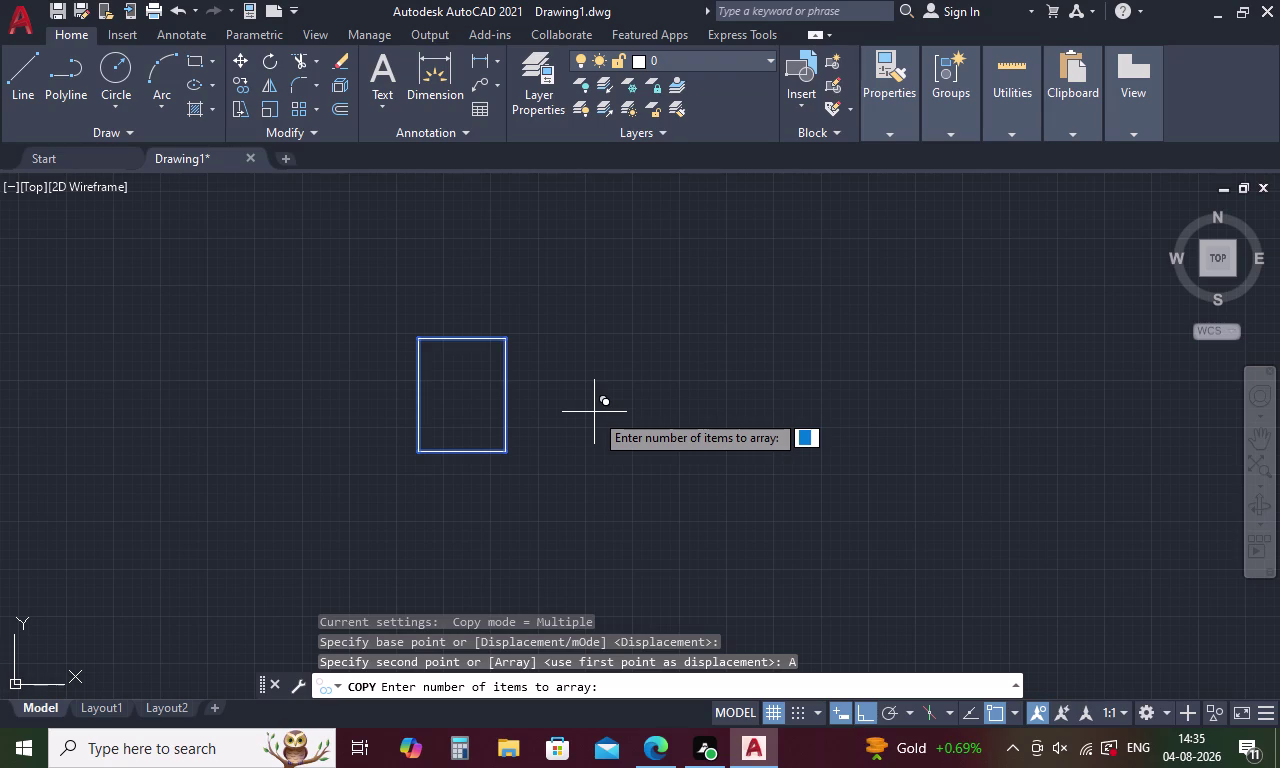
text(11)
key(Return)
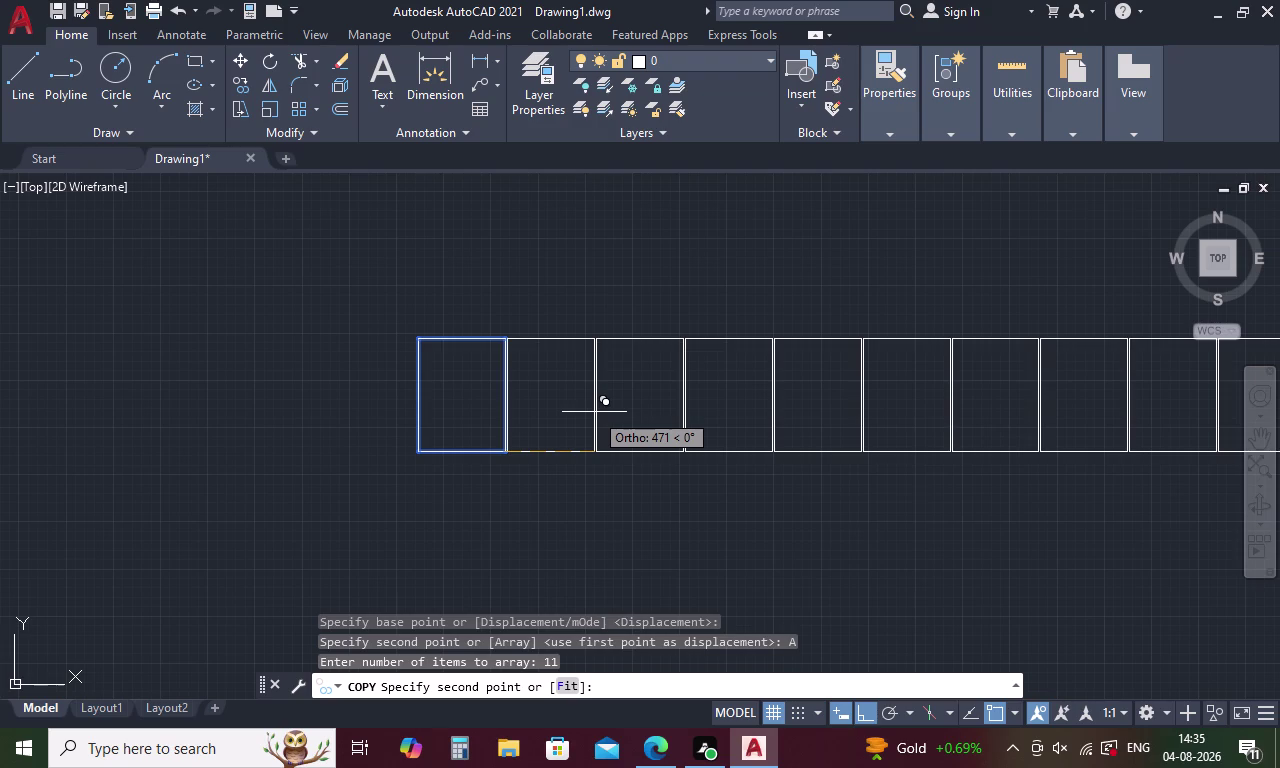
text(46)
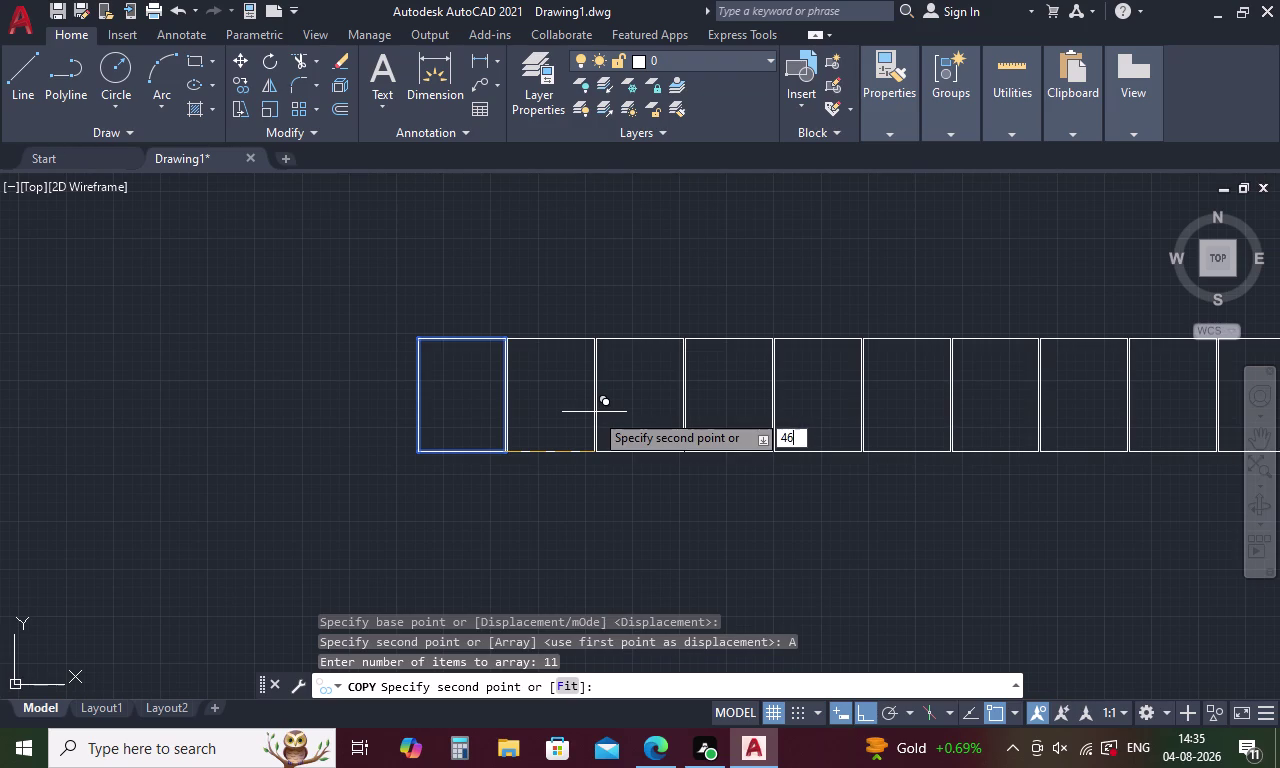
text(0)
key(Return)
key(Escape)
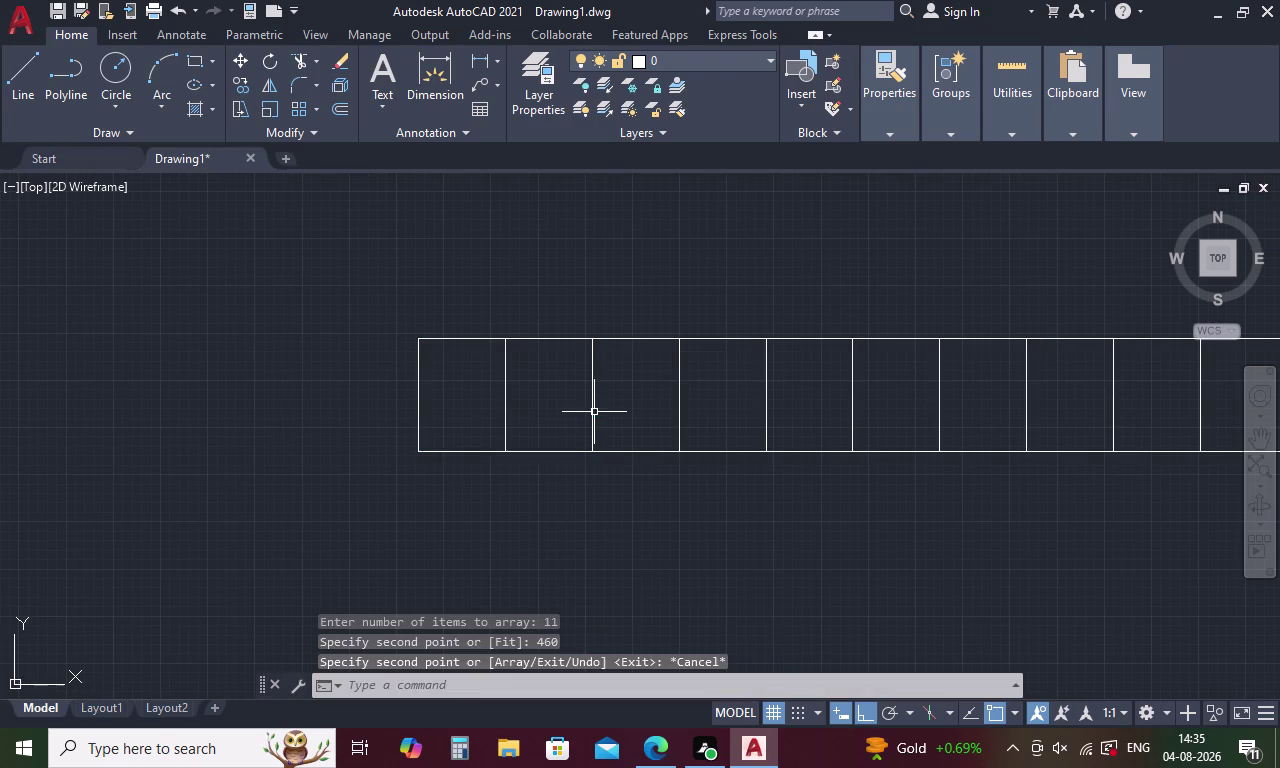
Pan and zoom so the full row of eleven bays is centred.
middle_drag(584, 512, 194, 414)
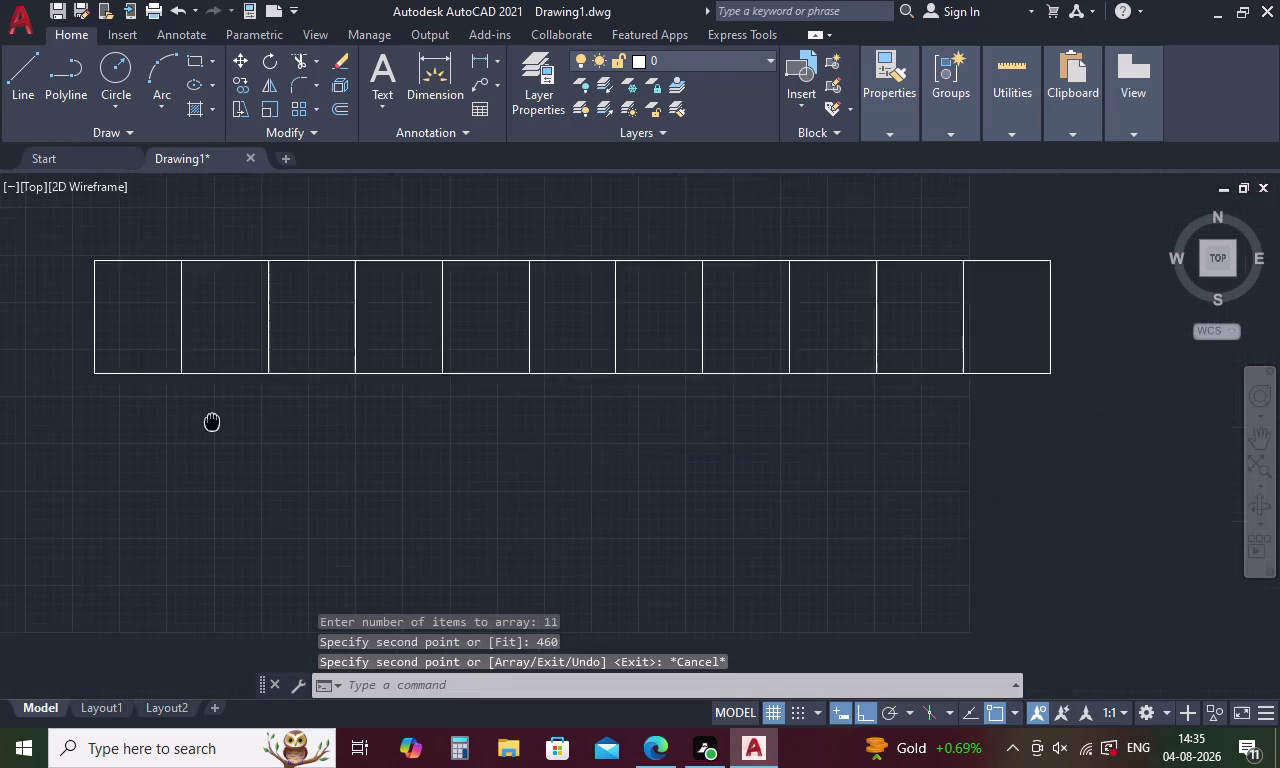
middle_drag(194, 414, 76, 391)
scroll(down, 3)
middle_drag(177, 392, 435, 425)
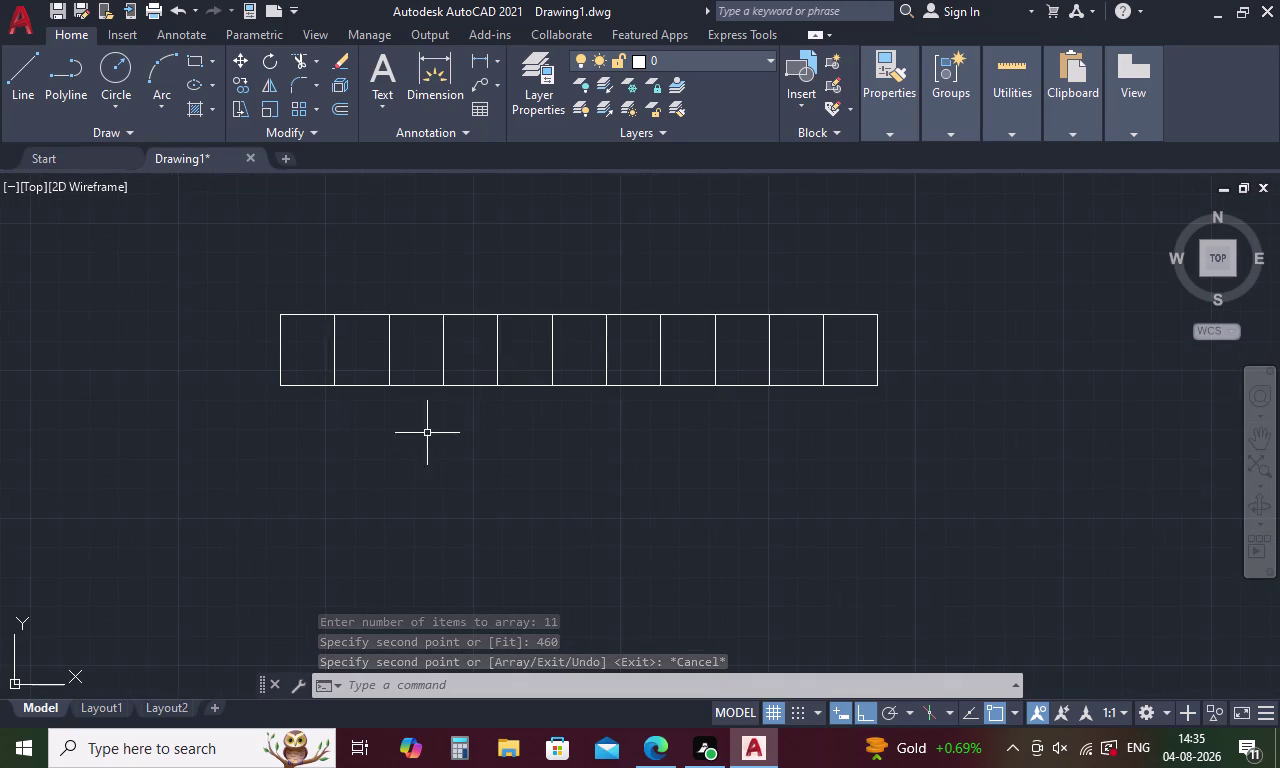
key(Escape)
key(l)
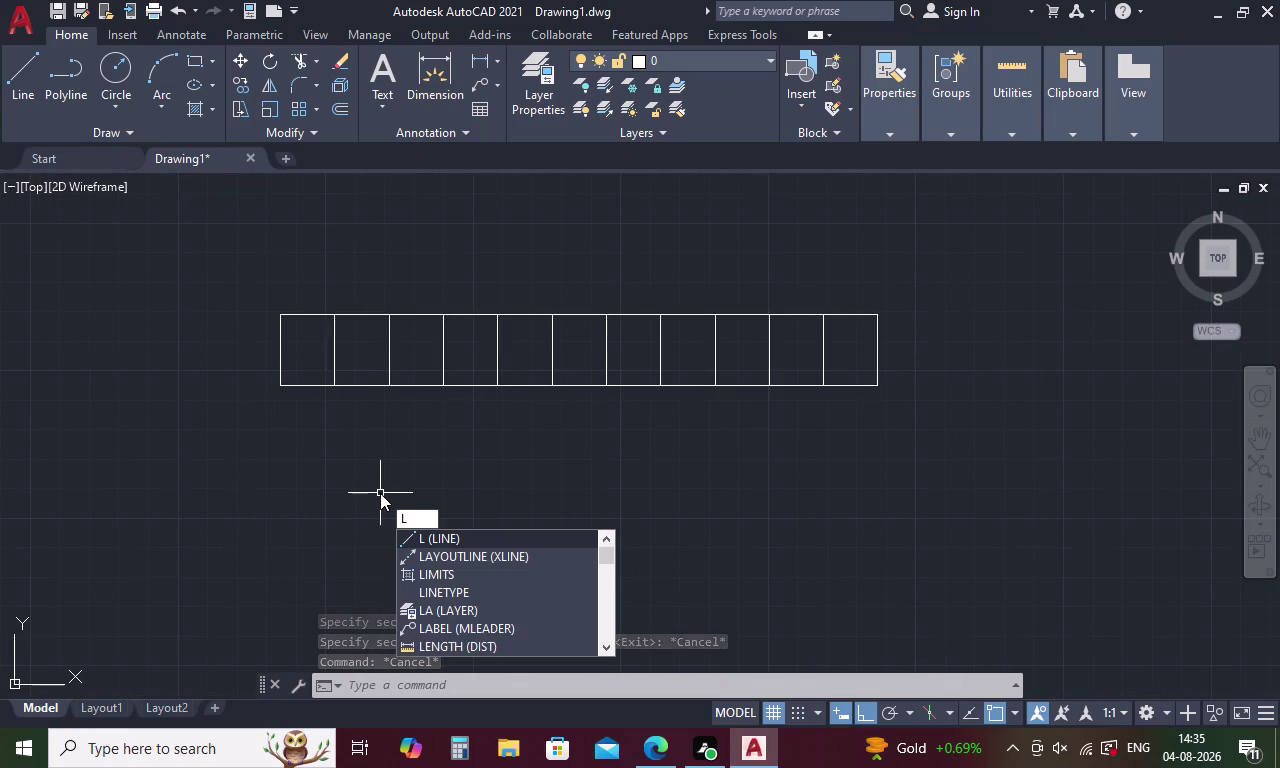
Cancel a line started at the row's bottom-left corner, then launch OFFSET.
key(Return)
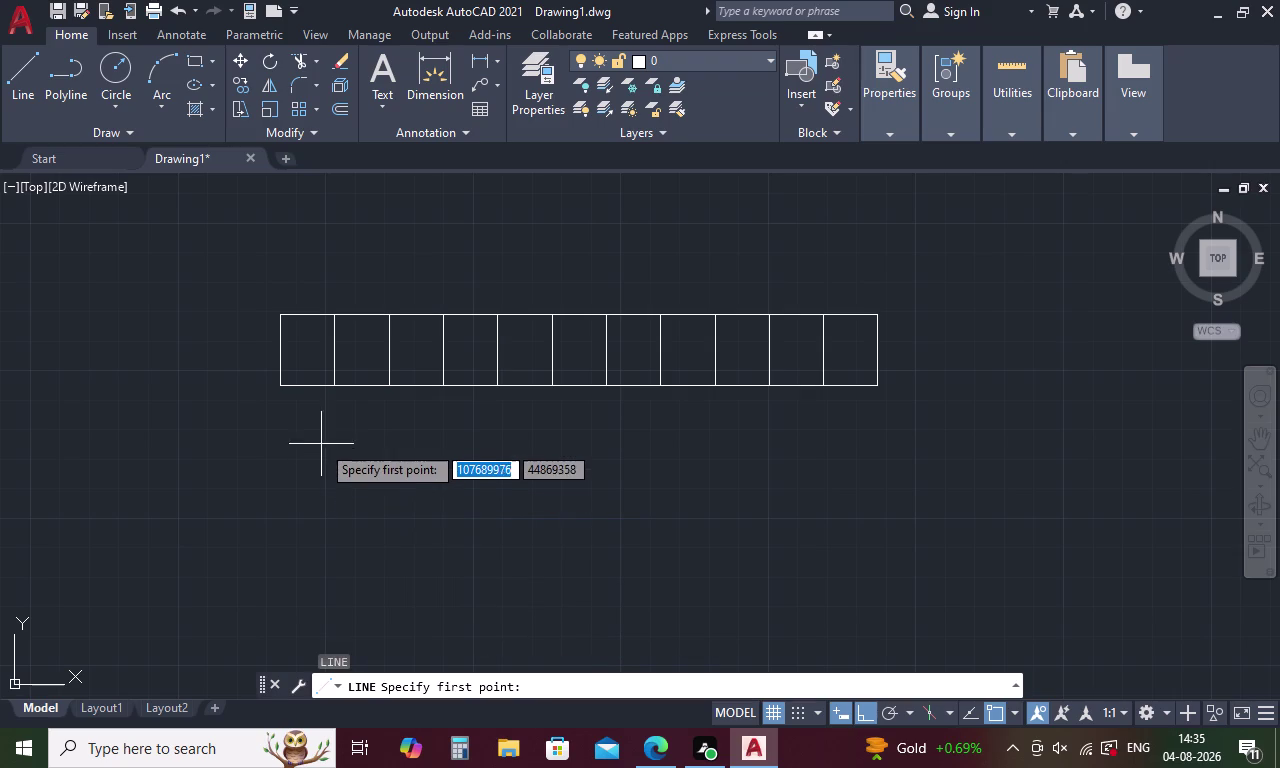
click(282, 387)
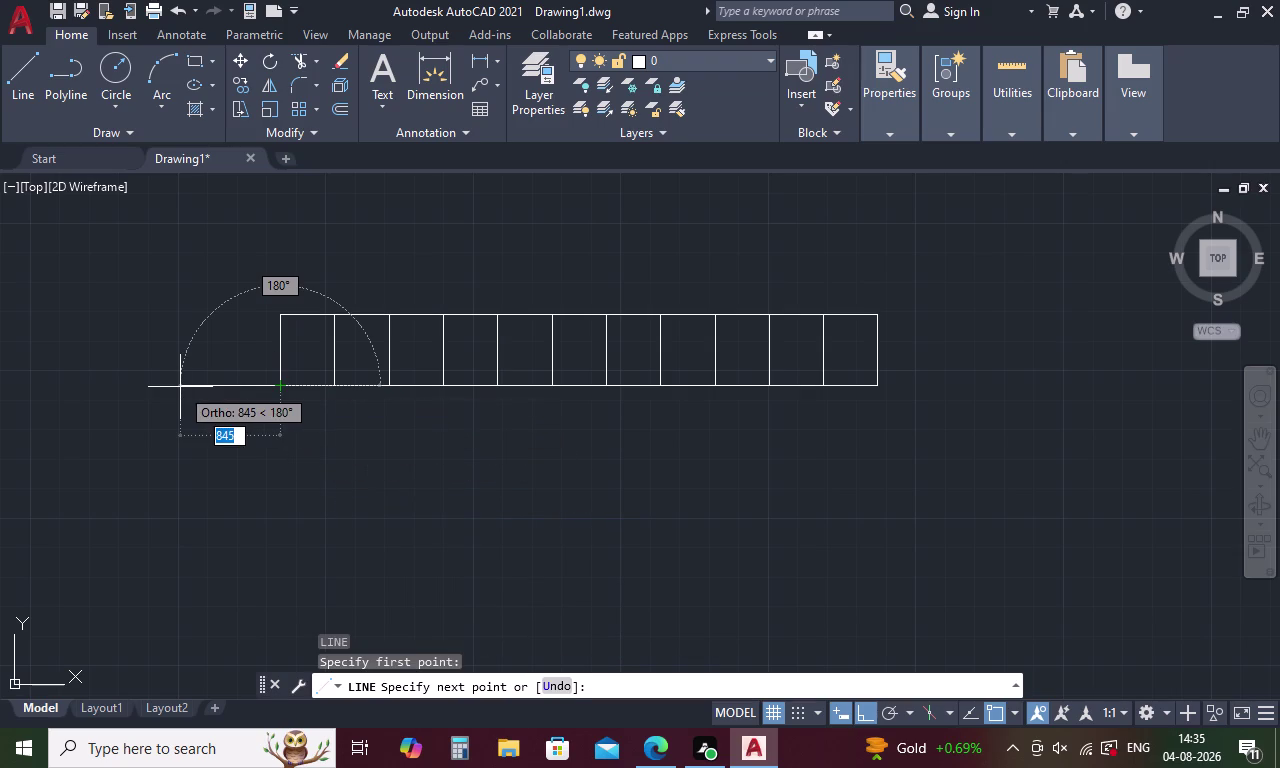
key(5)
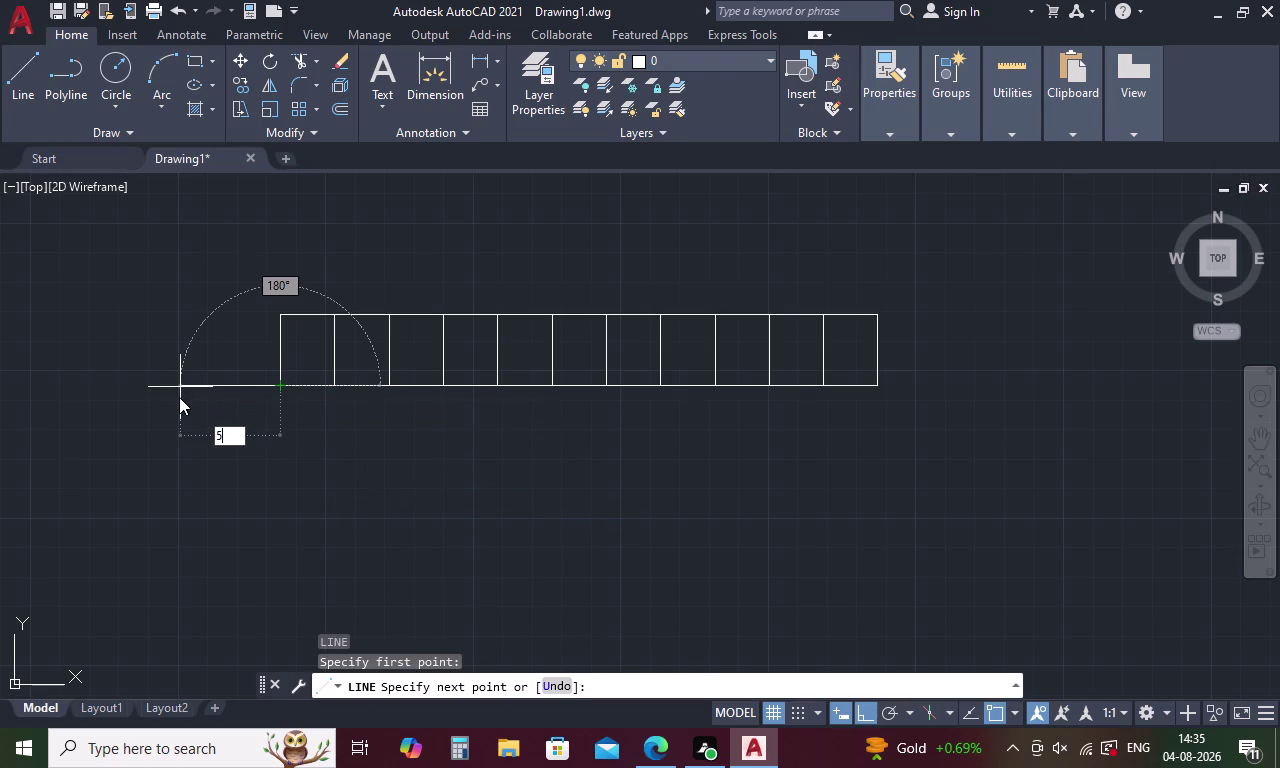
key(Escape)
key(Escape)
key(o)
key(Return)
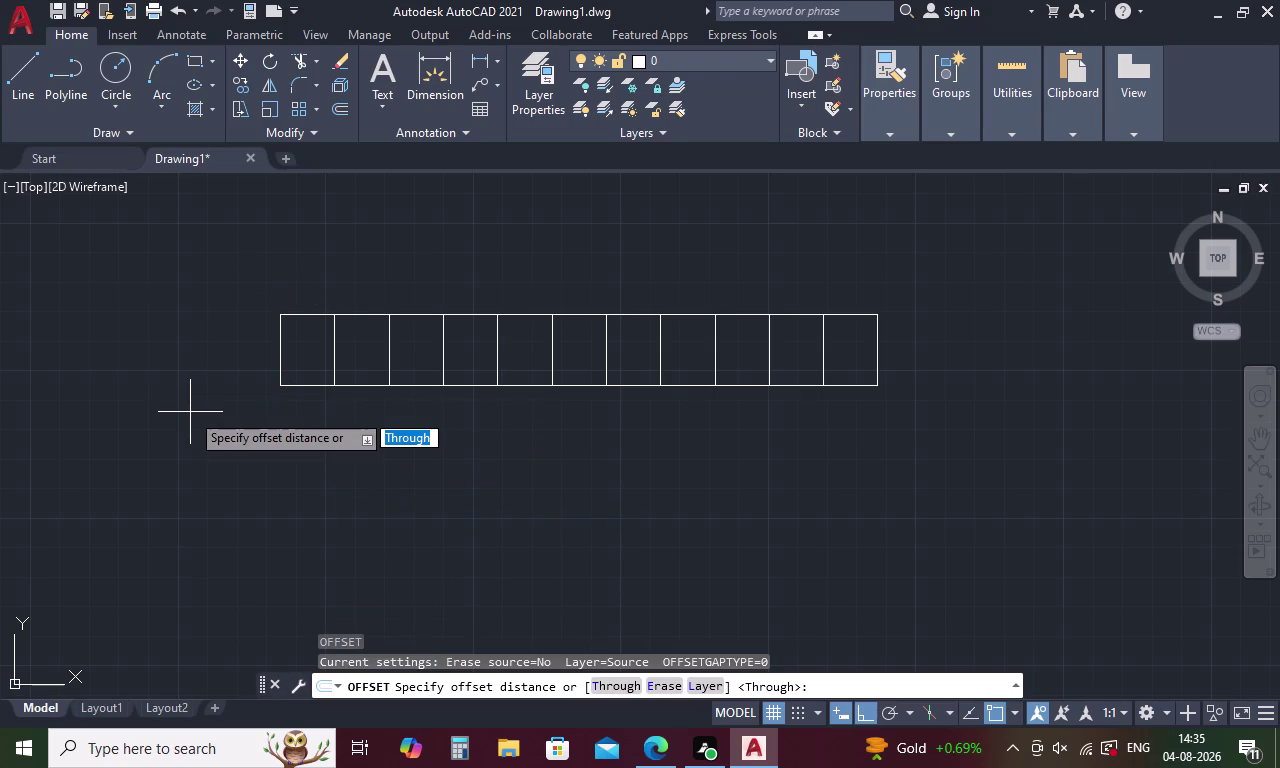
Offset the row's left and right end lines 50 units outward.
text(50)
key(Return)
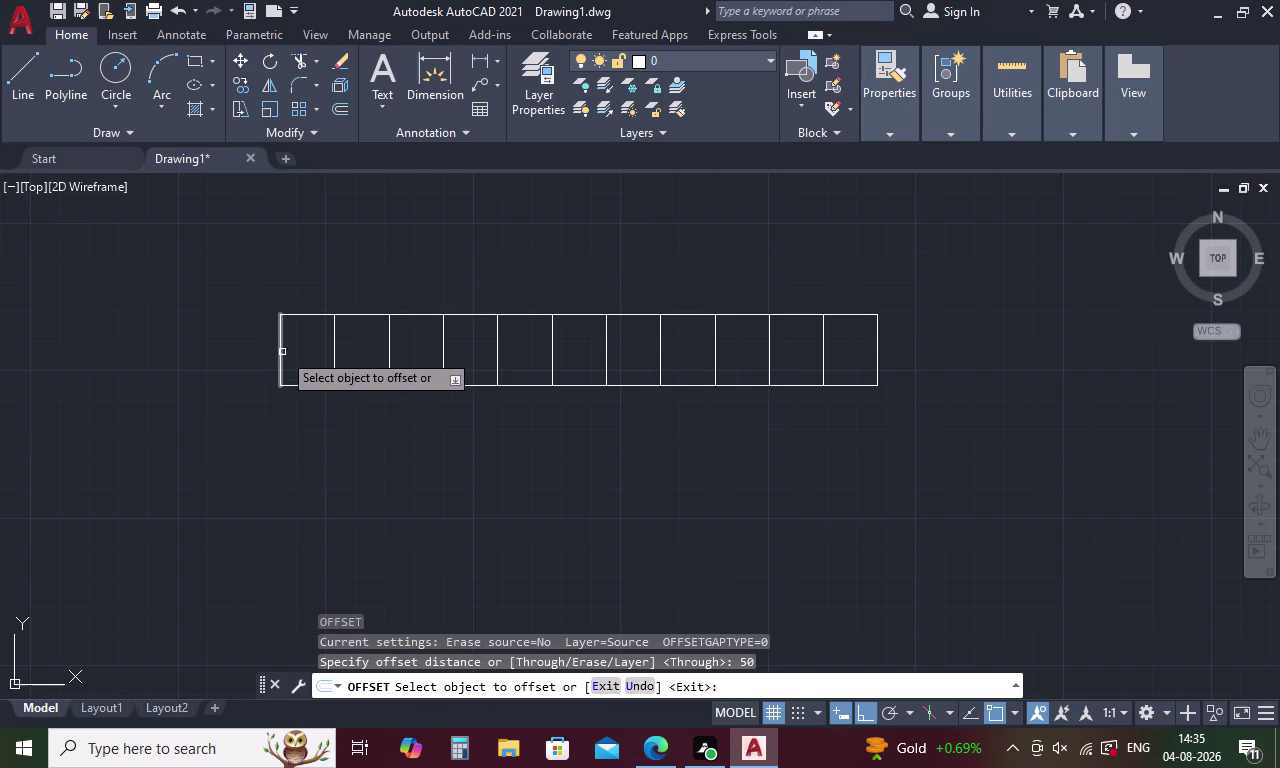
click(279, 353)
click(205, 369)
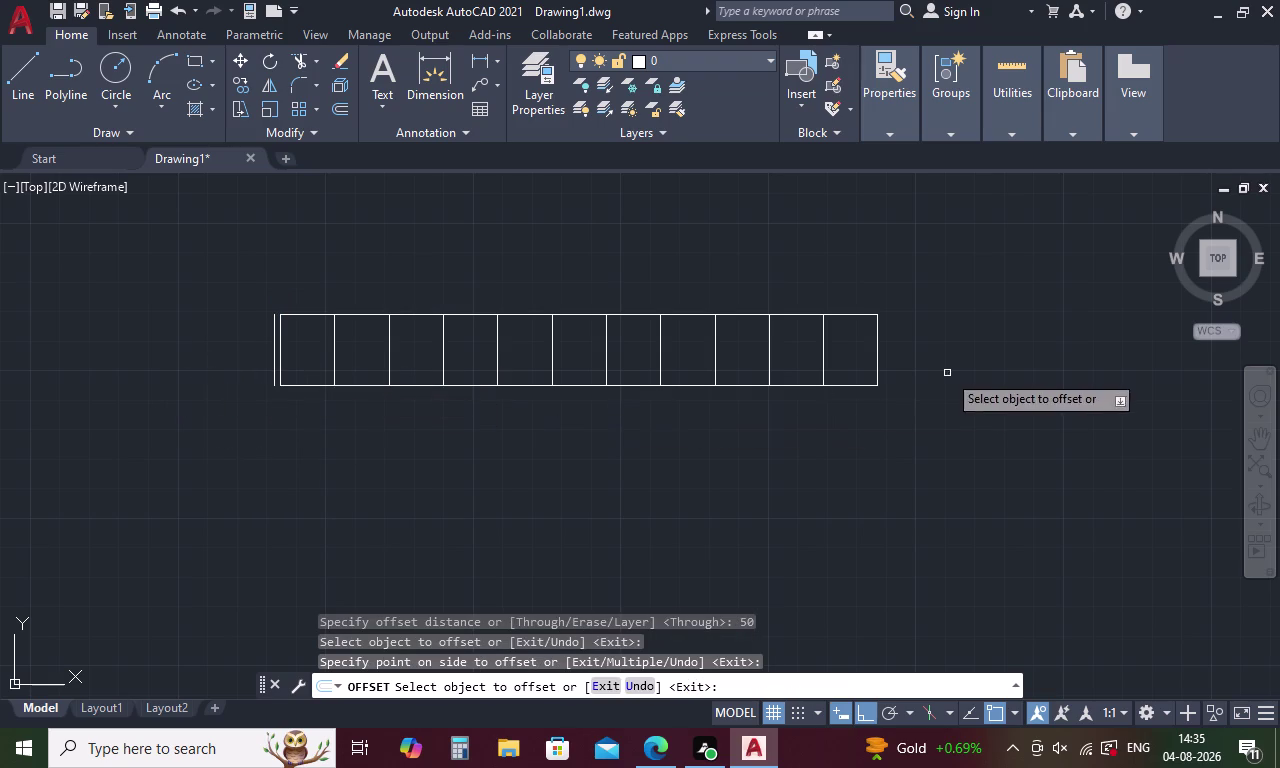
click(877, 343)
click(916, 343)
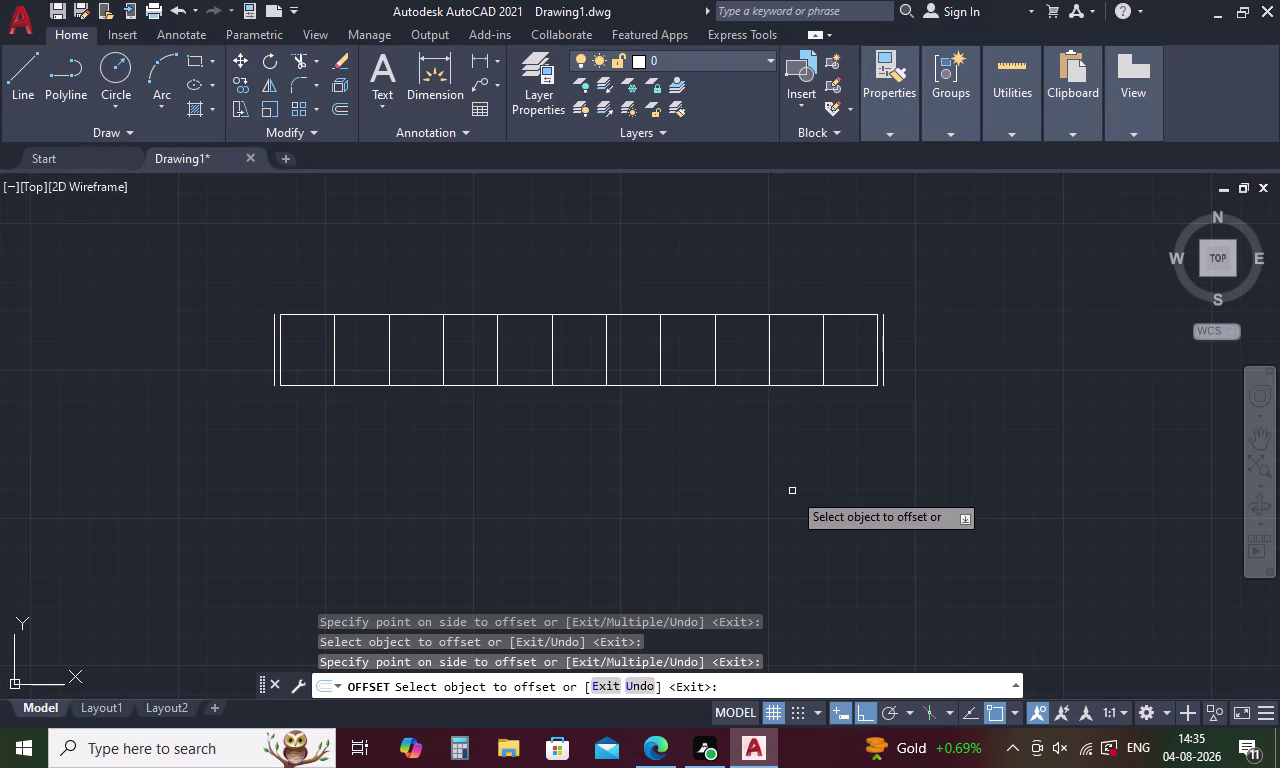
key(space)
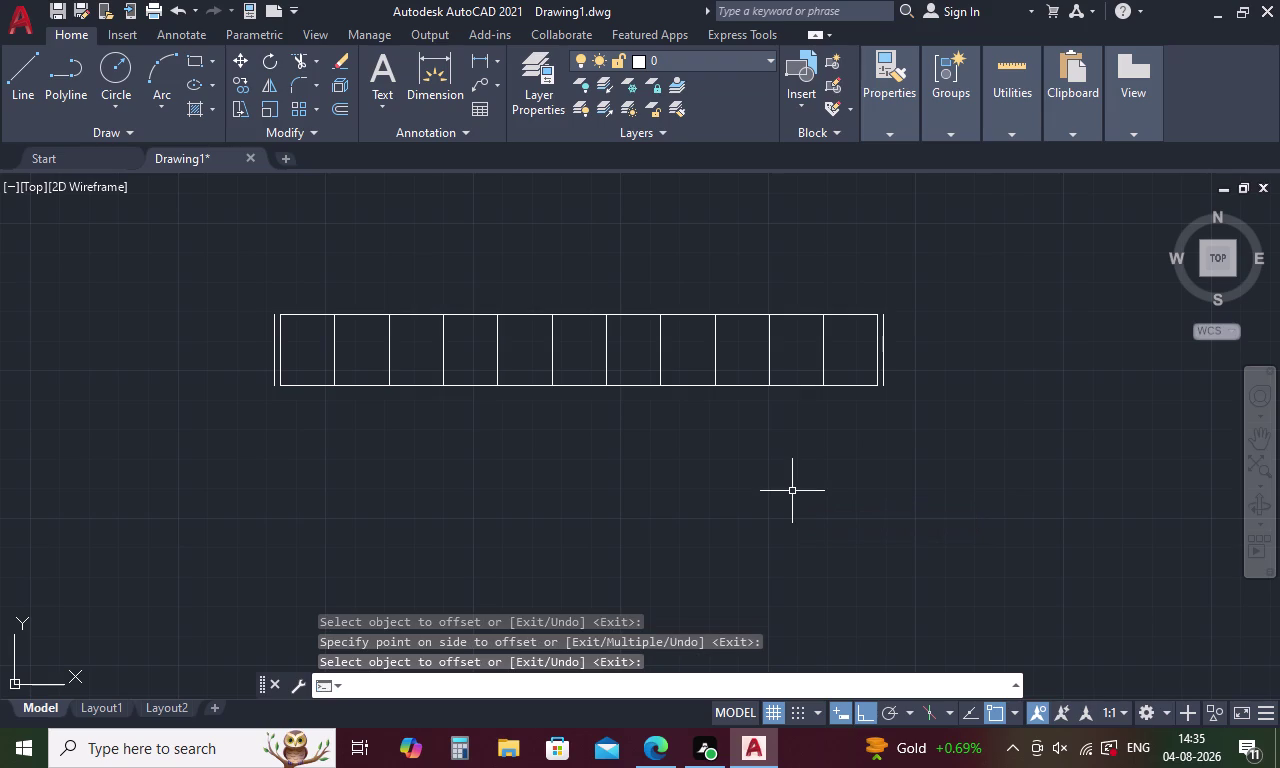
key(space)
Offset the left and right outer end lines a further 230 units outward.
text(2)
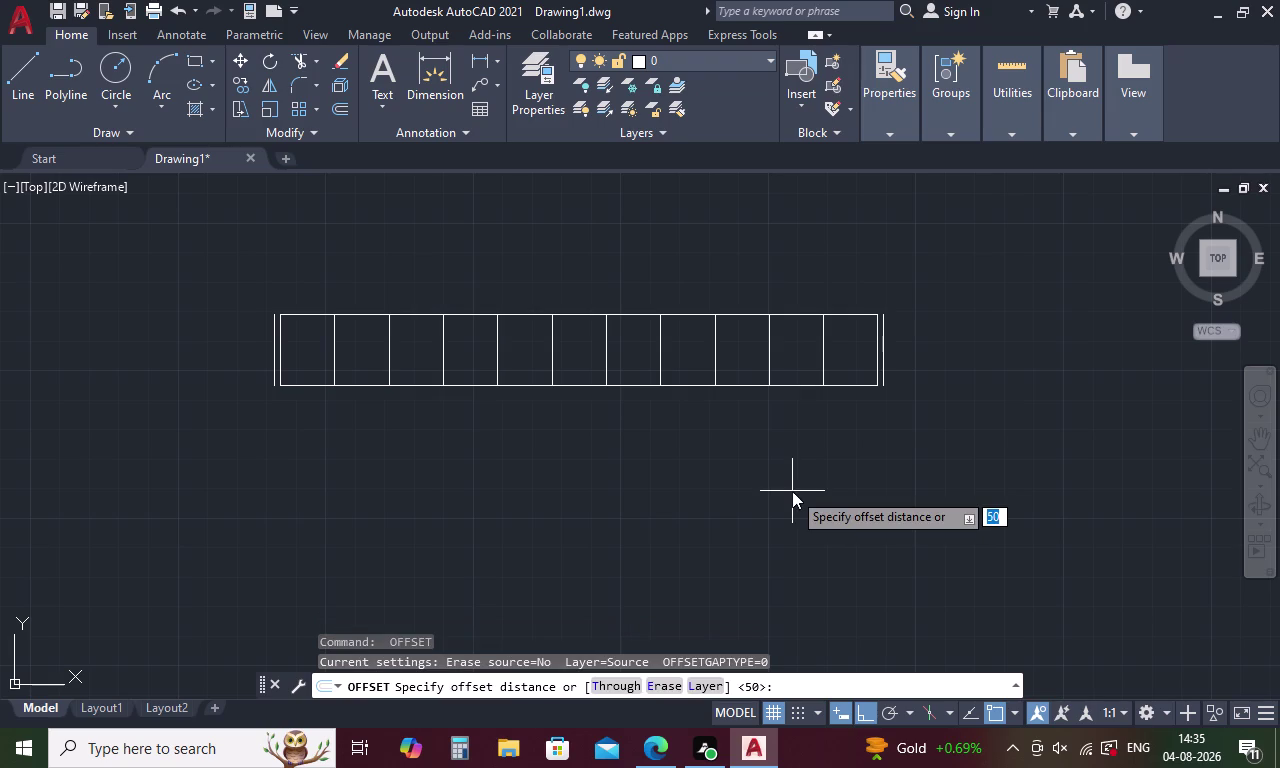
text(3)
key(0)
key(Return)
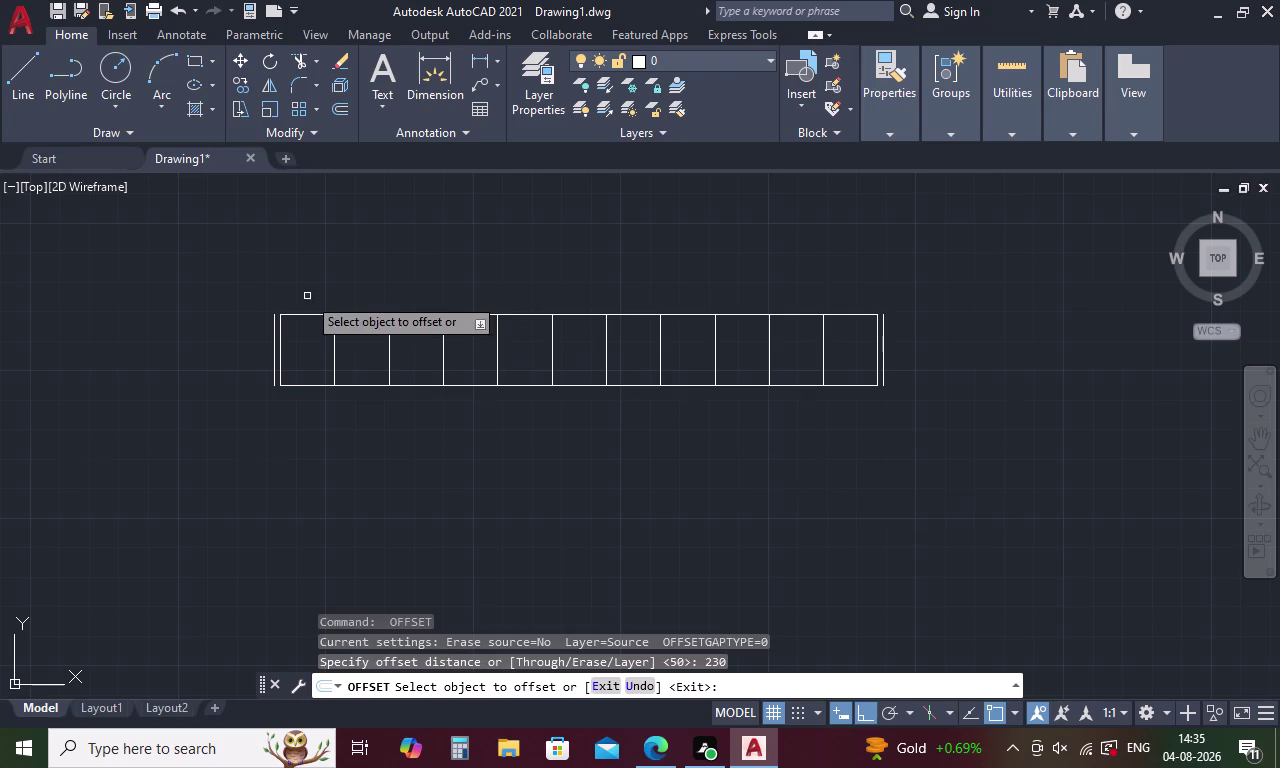
scroll(up, 3)
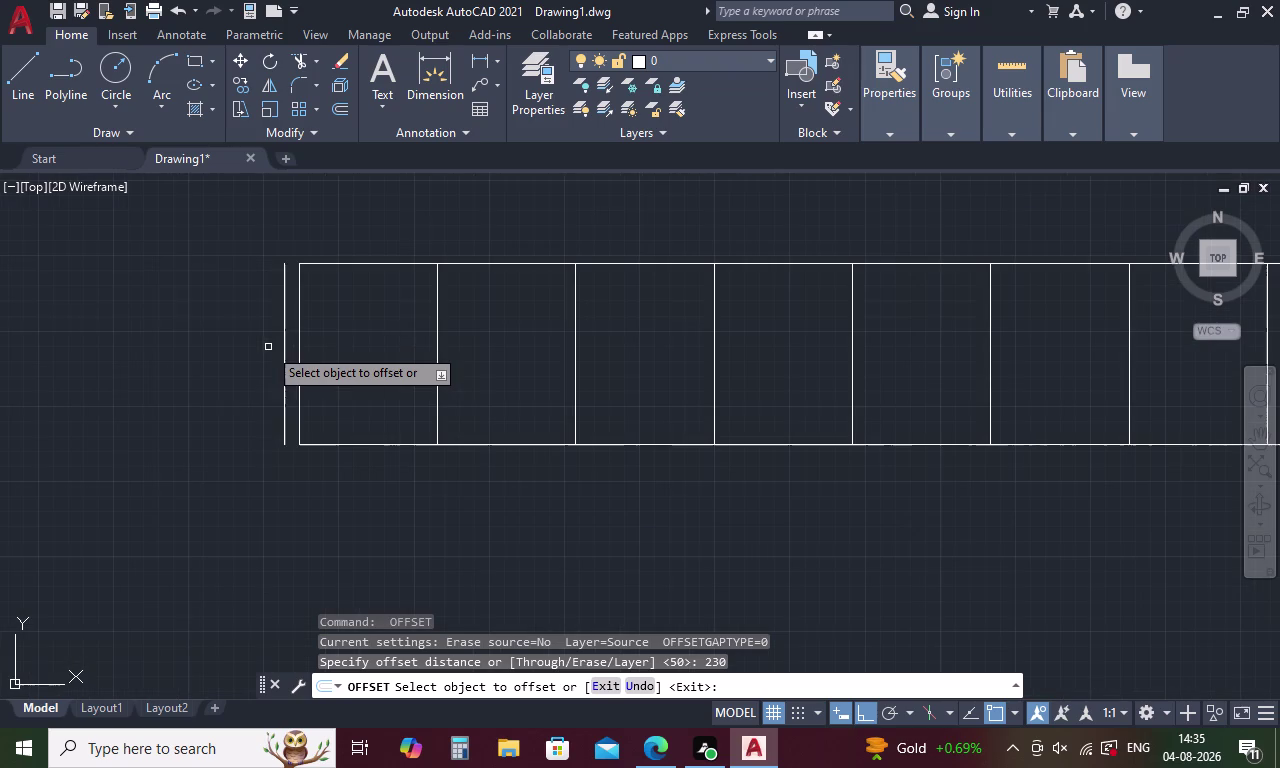
click(285, 333)
click(205, 332)
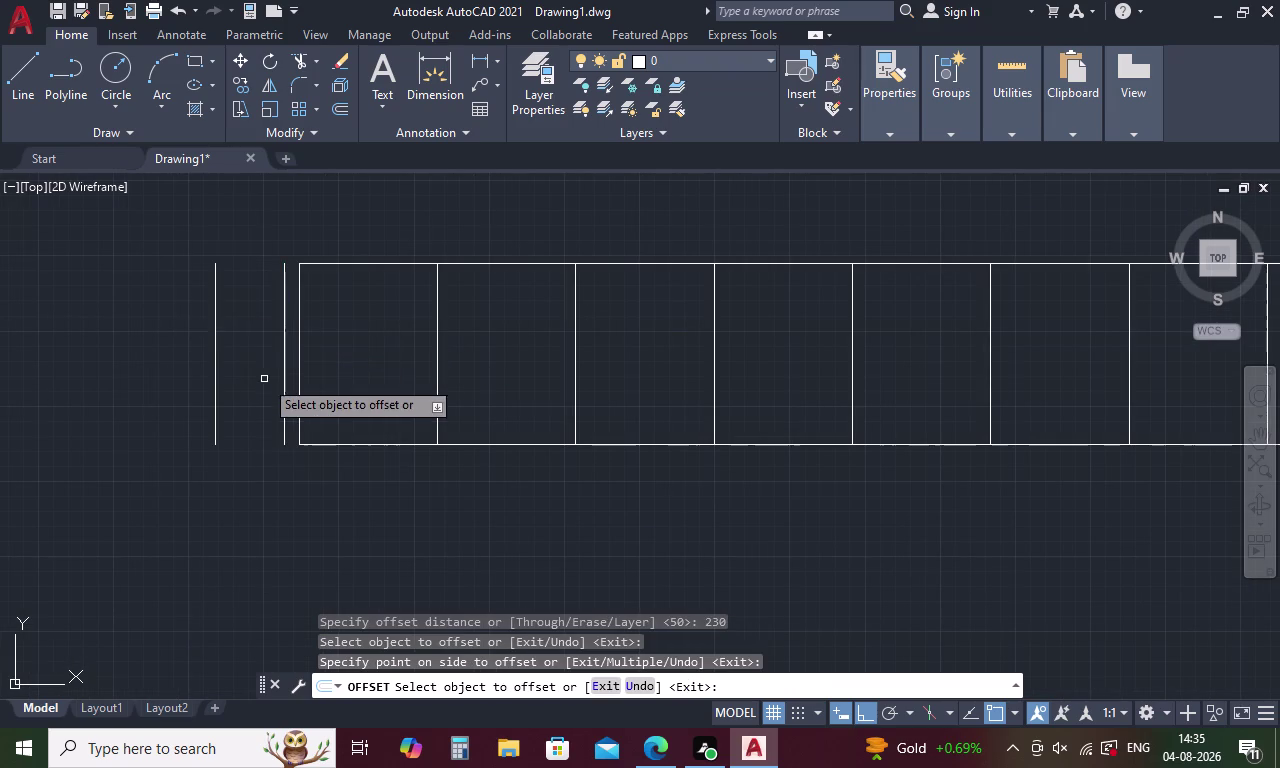
scroll(down, 3)
scroll(up, 3)
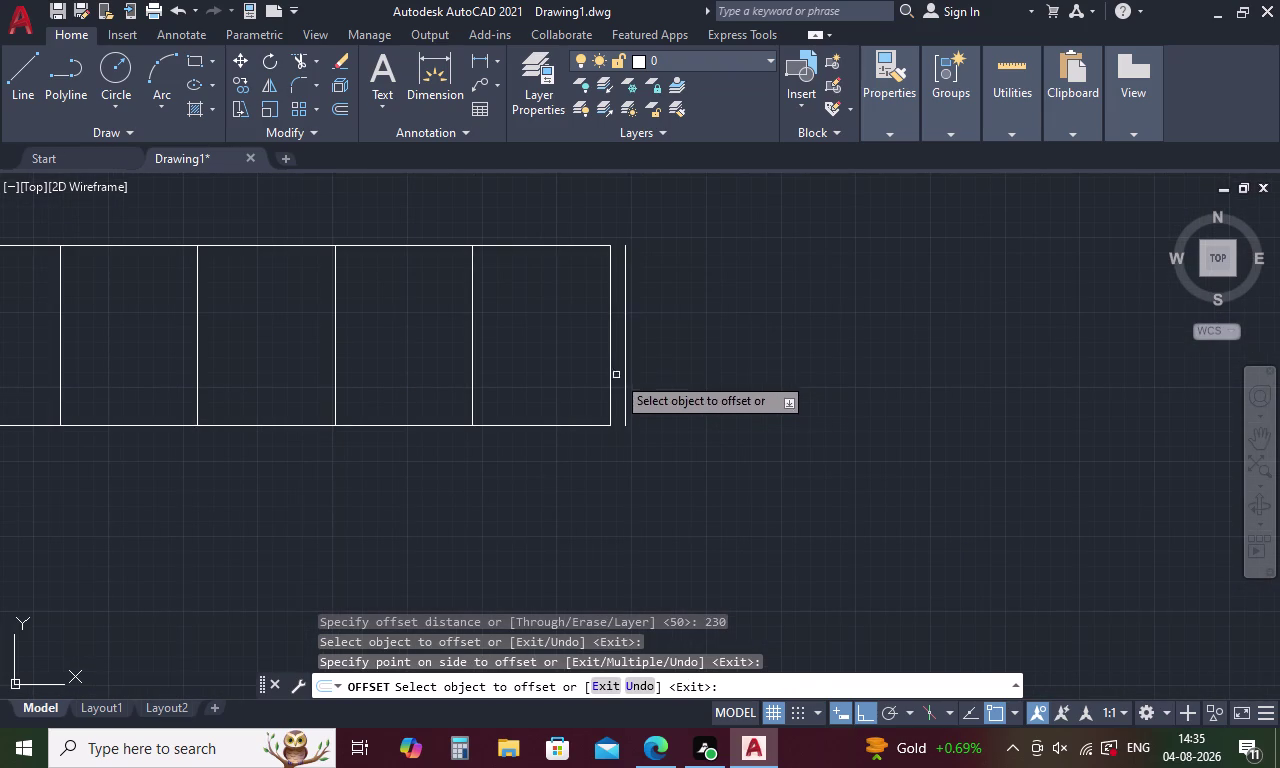
click(625, 368)
click(690, 374)
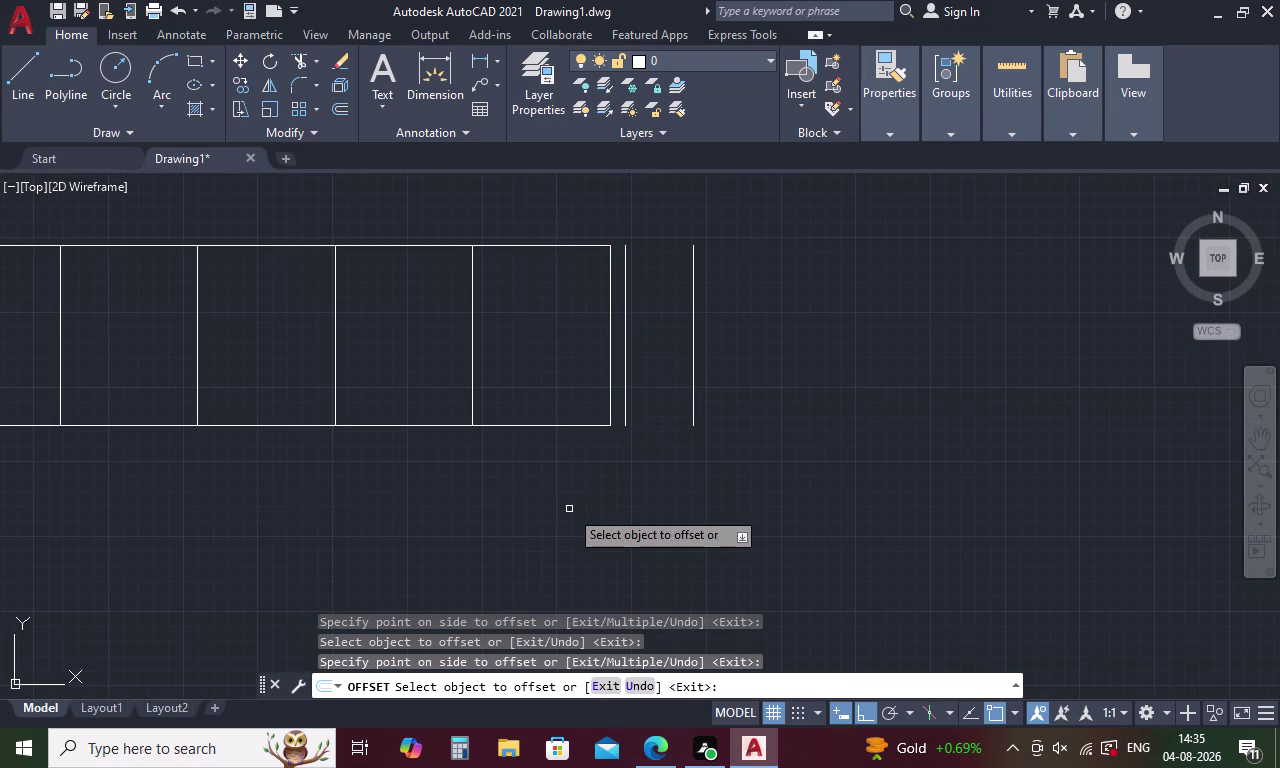
key(Escape)
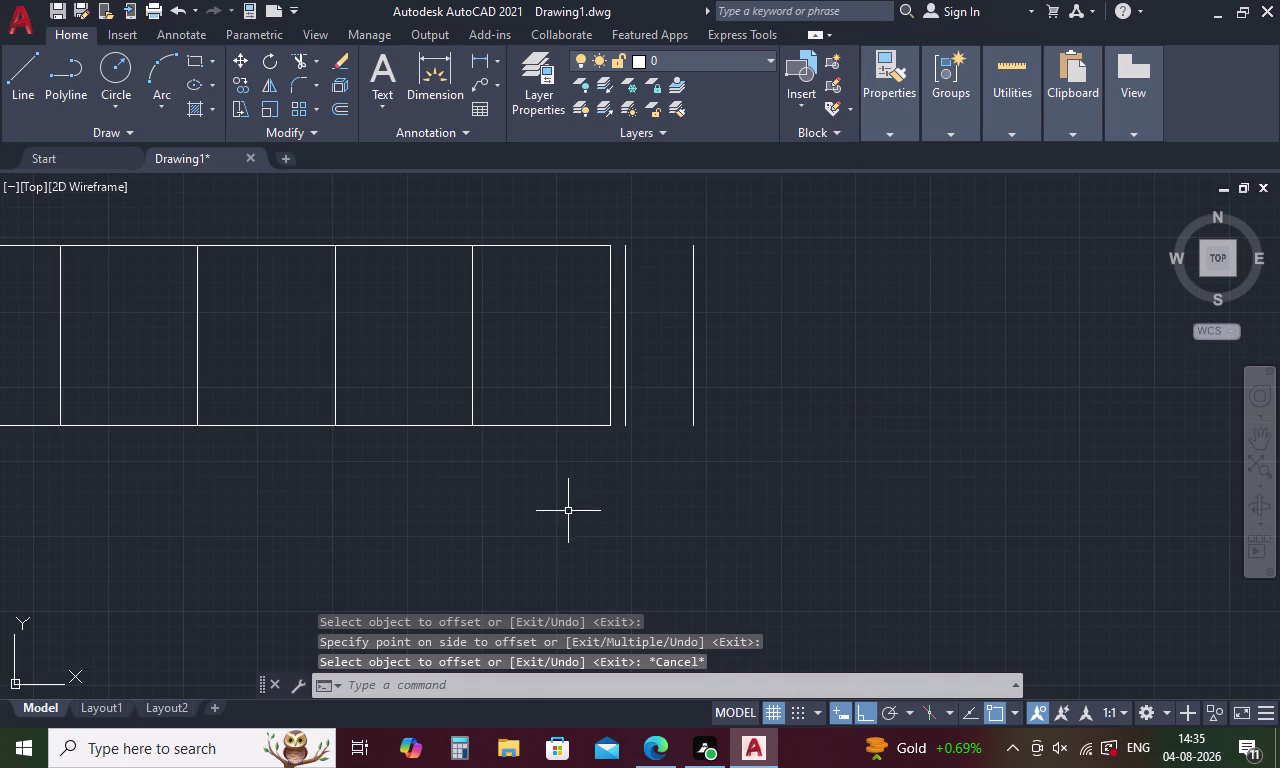
scroll(down, 3)
middle_drag(492, 582, 639, 558)
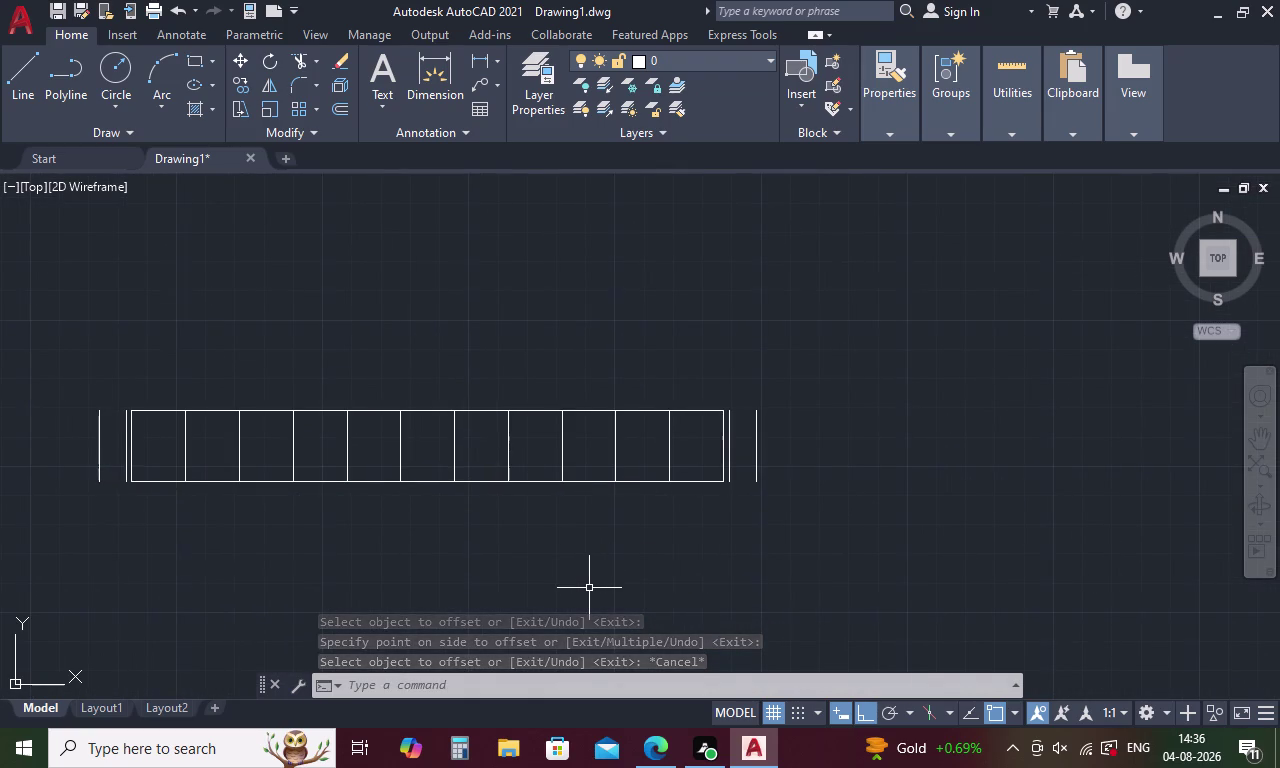
Extend the row's top and bottom edges at both ends to the 50-unit end lines.
key(Escape)
text(EX)
key(space)
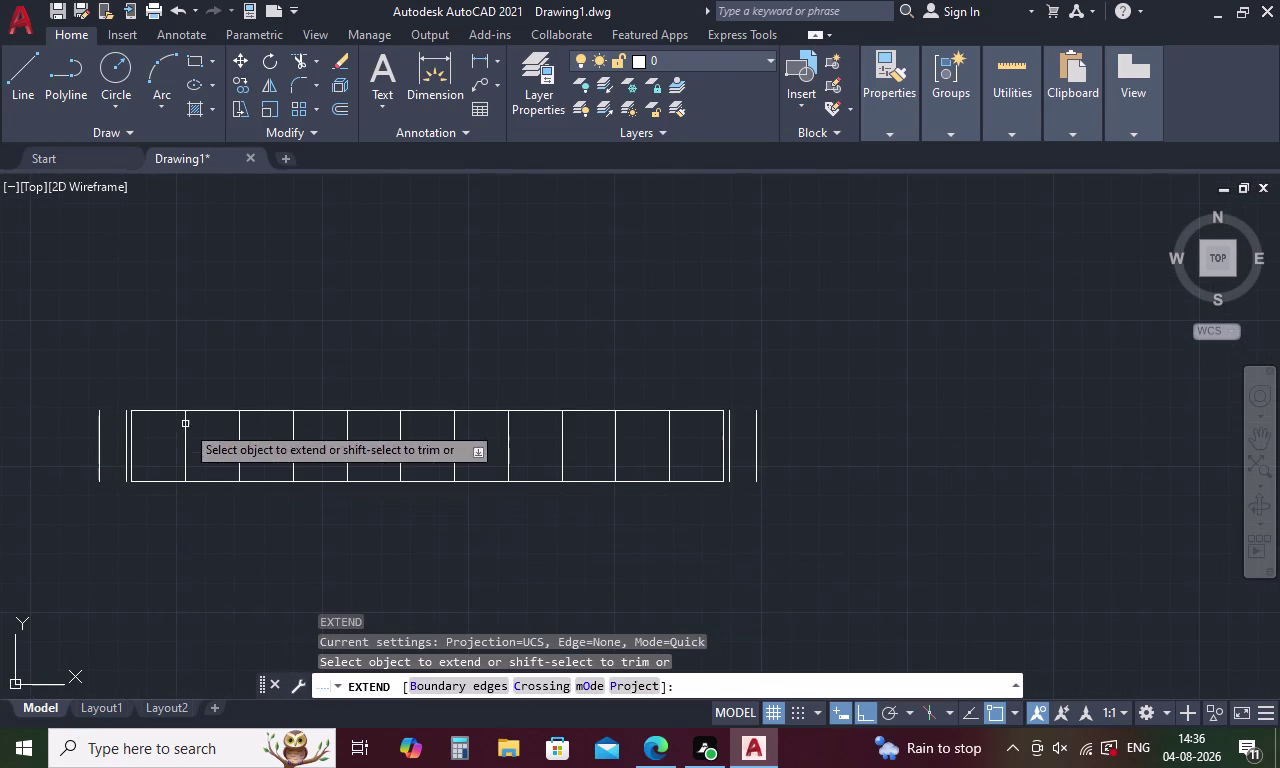
click(147, 410)
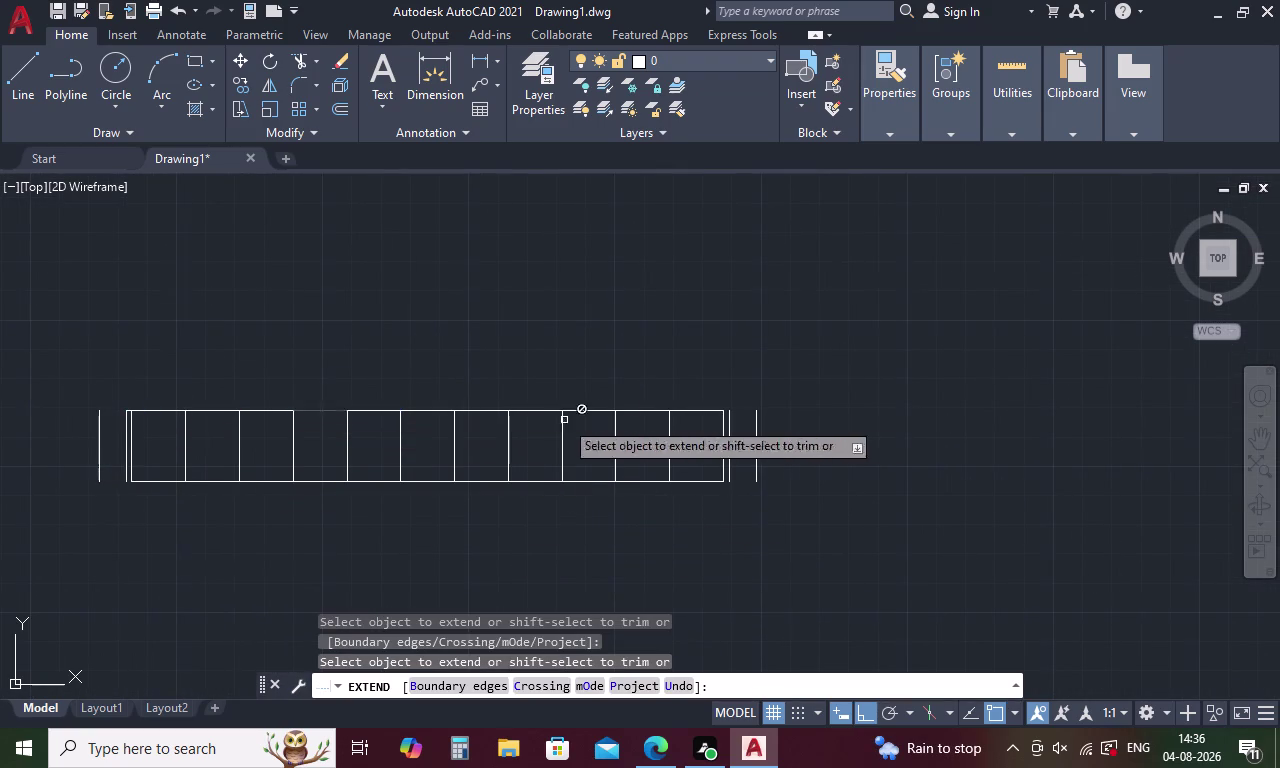
click(712, 410)
click(152, 479)
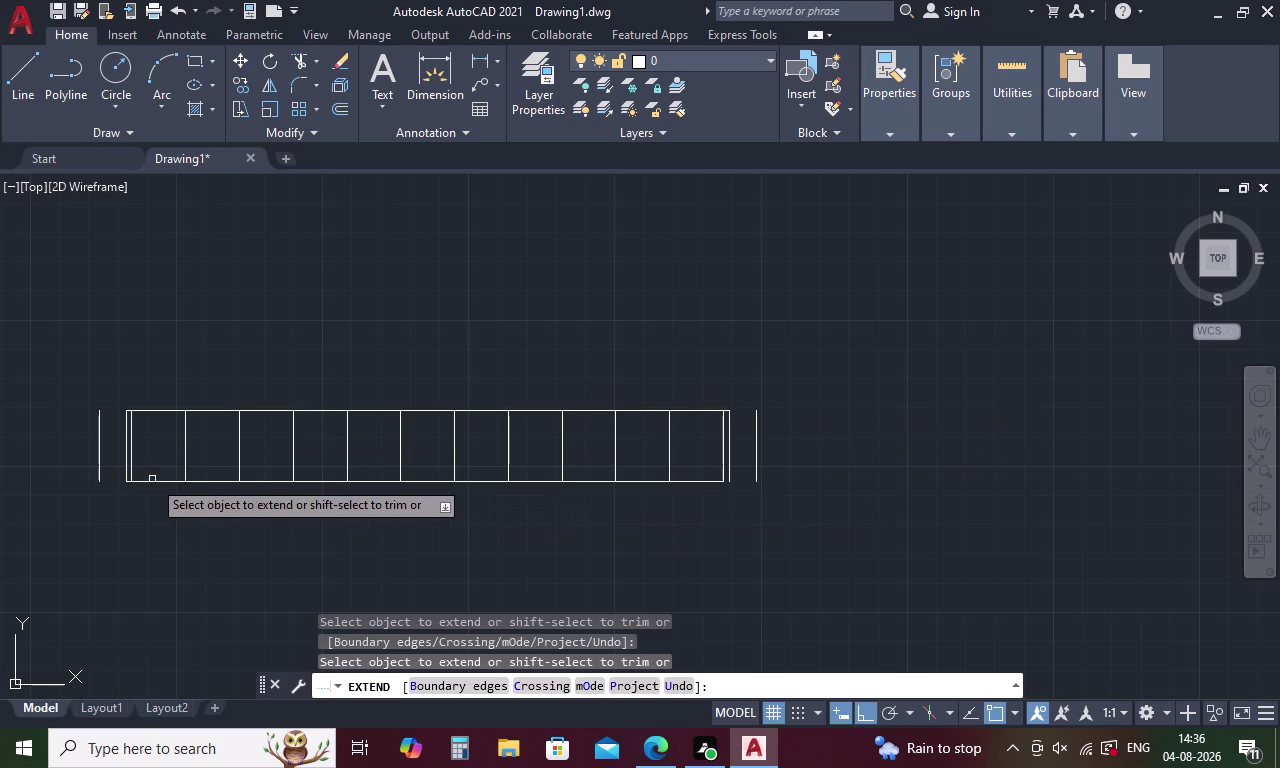
click(703, 482)
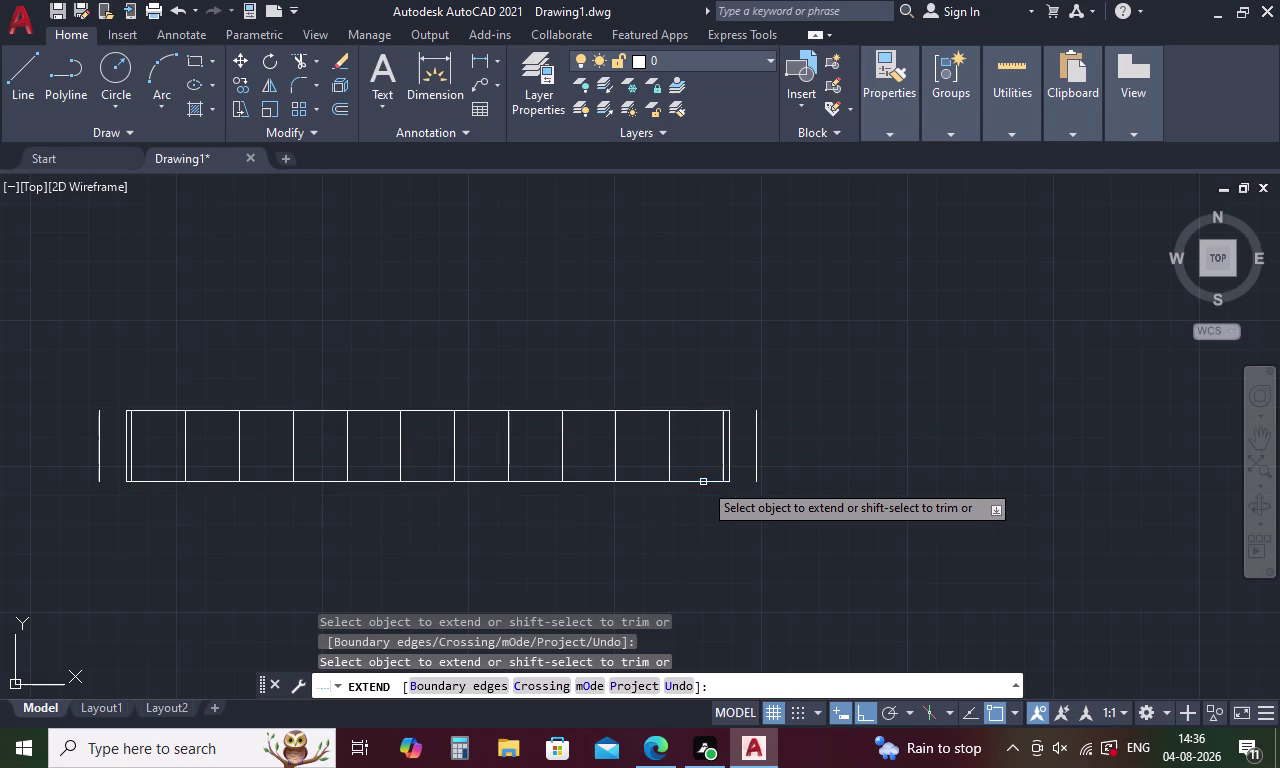
key(Escape)
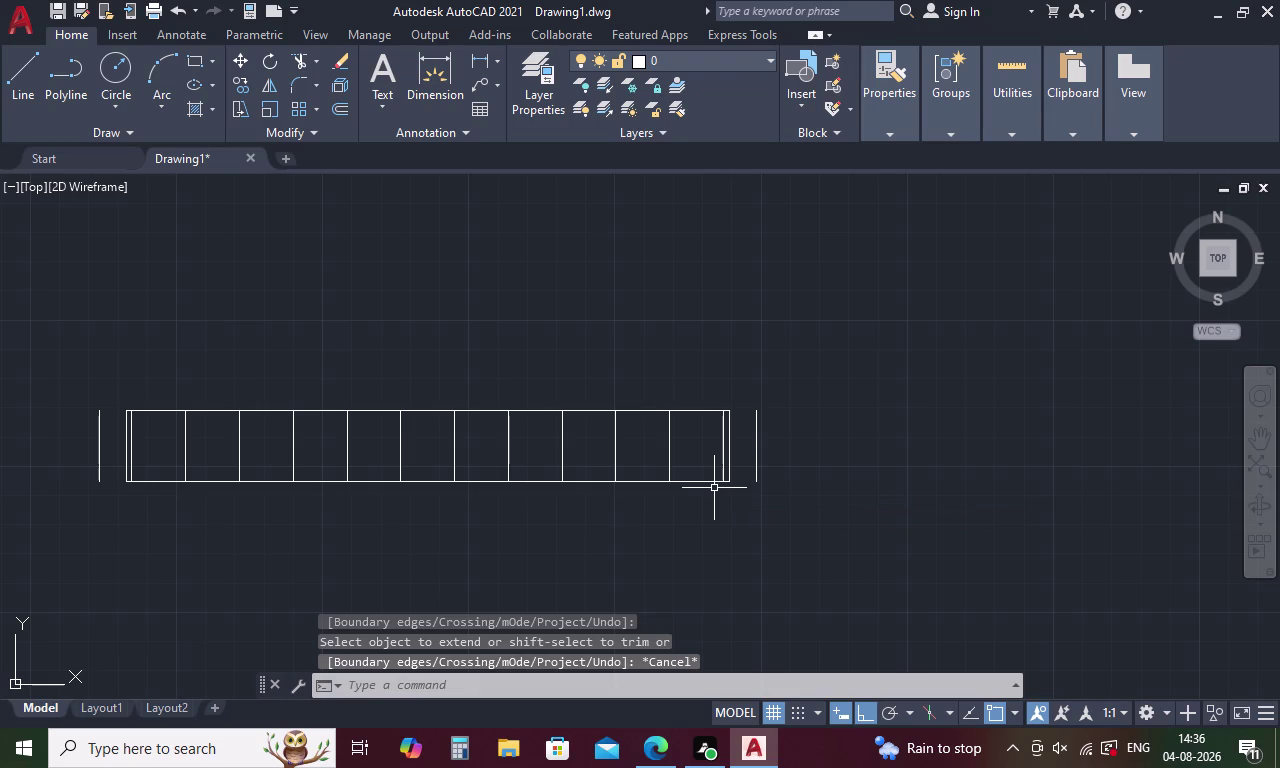
Offset the rightmost bay's top edge 230 units upward.
key(o)
key(Return)
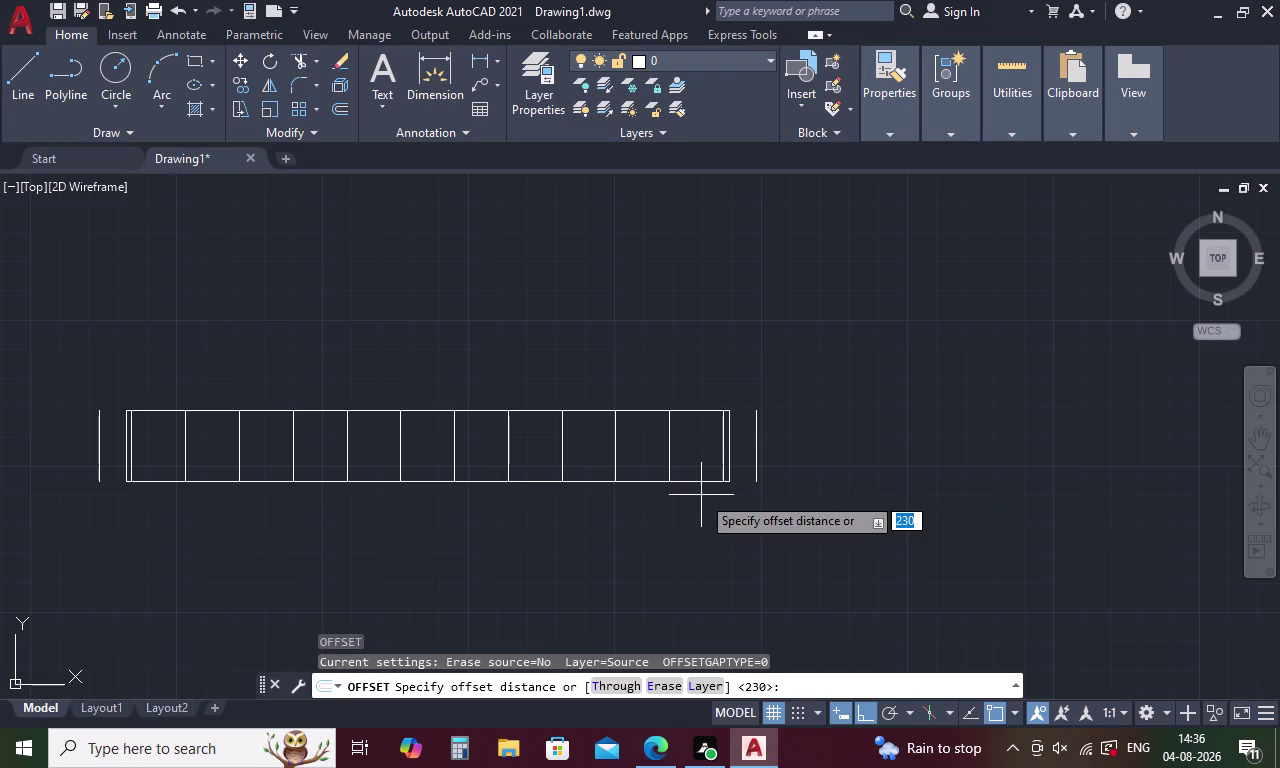
text(230)
key(space)
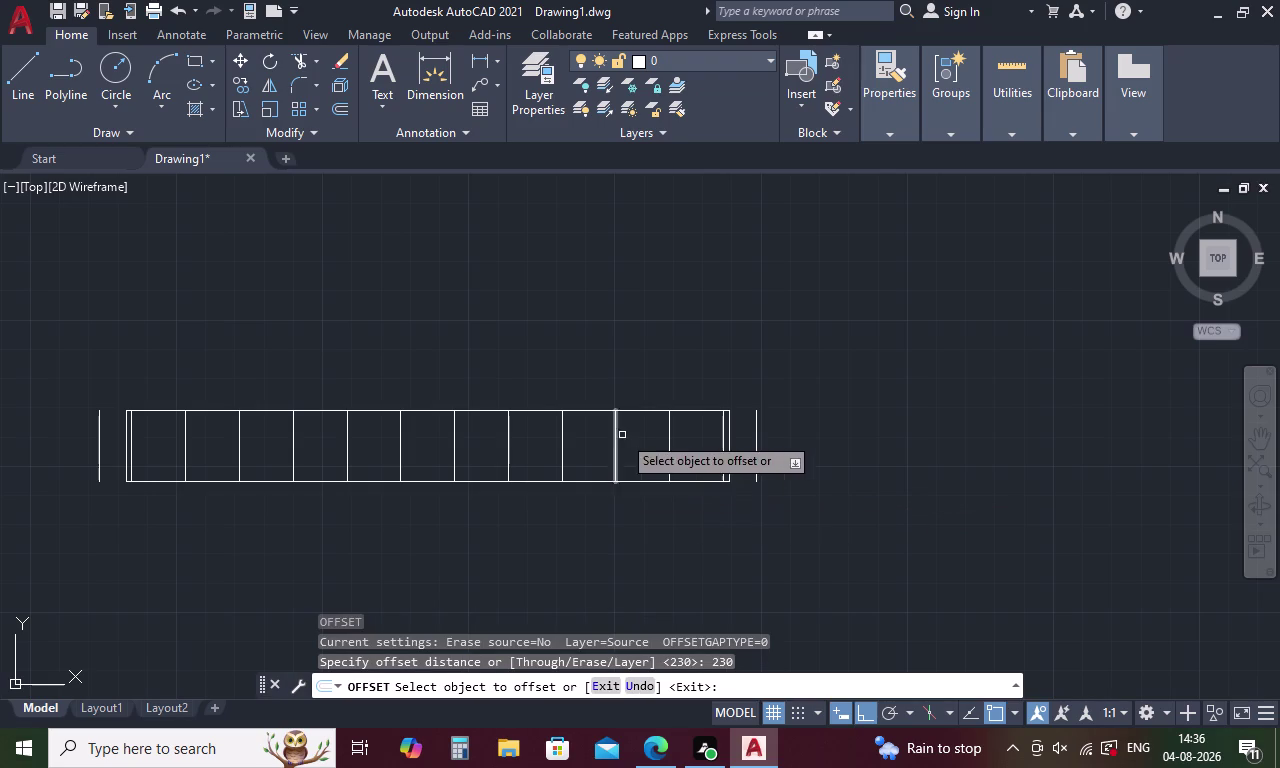
click(690, 412)
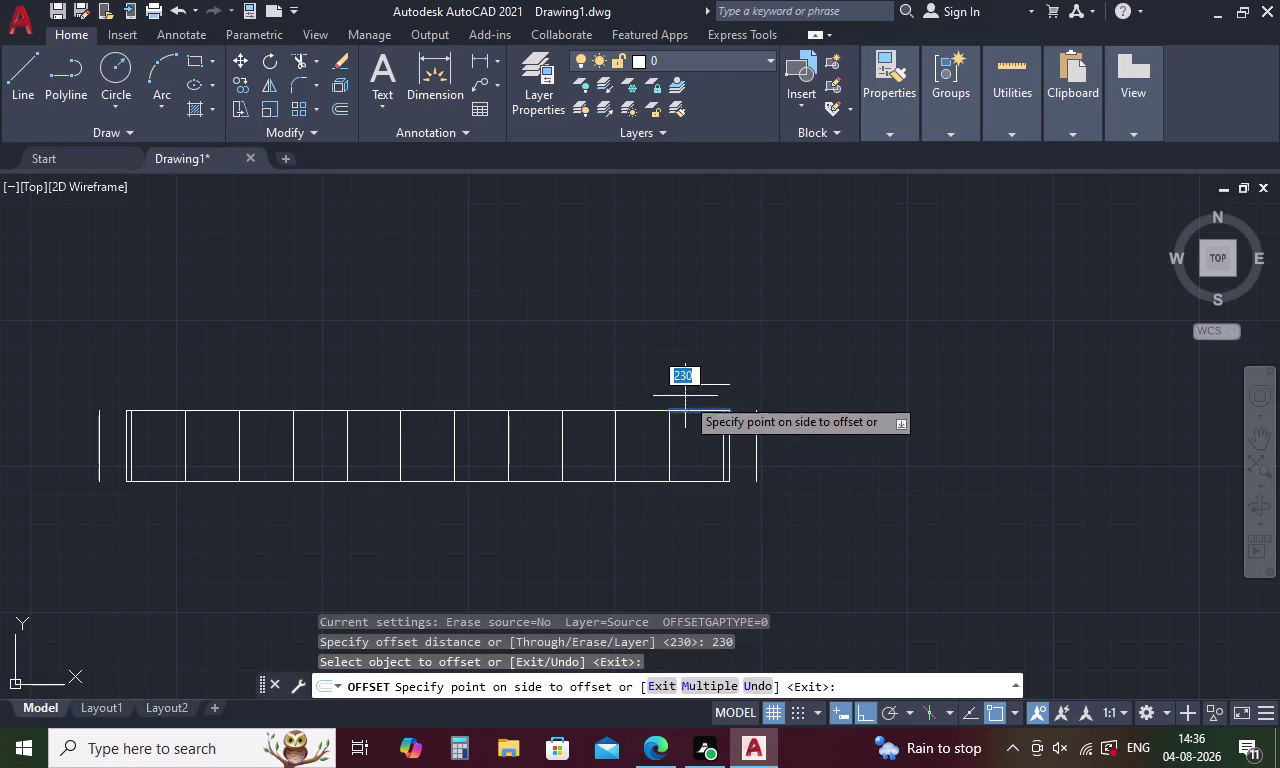
click(684, 393)
key(Escape)
key(f)
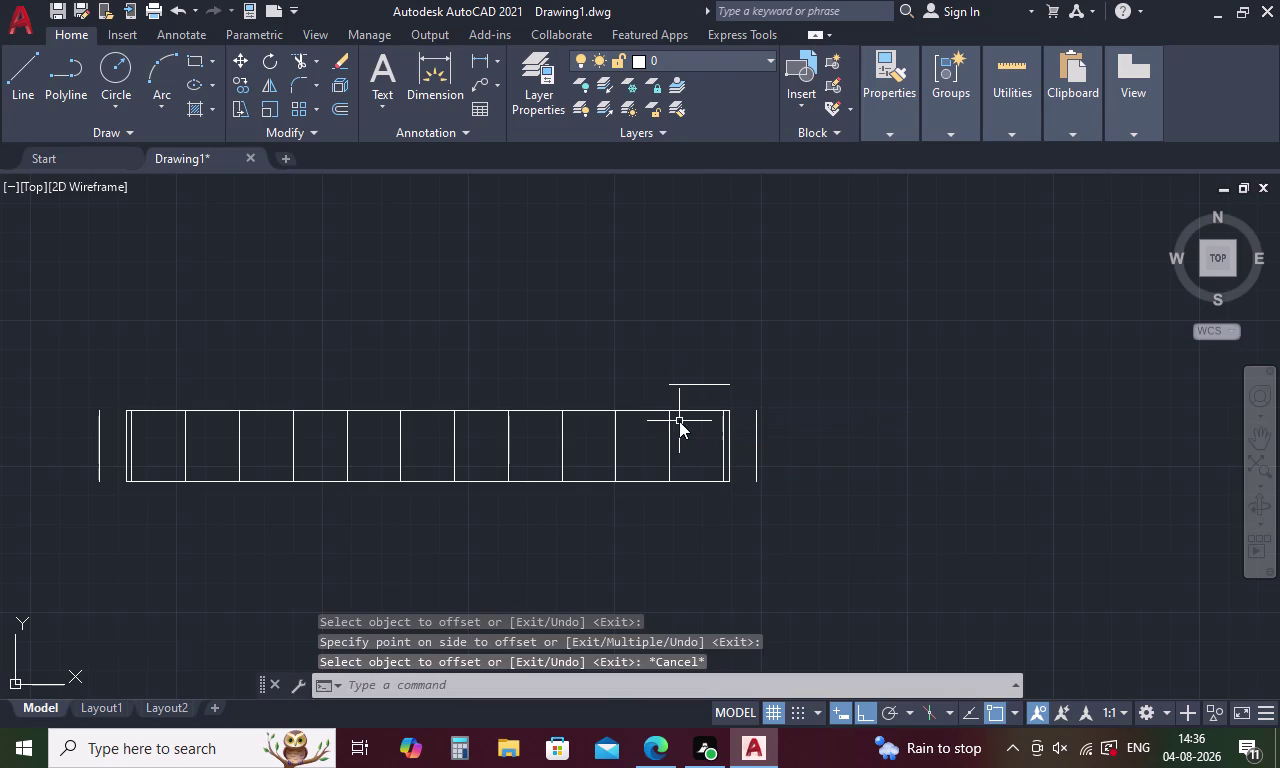
key(space)
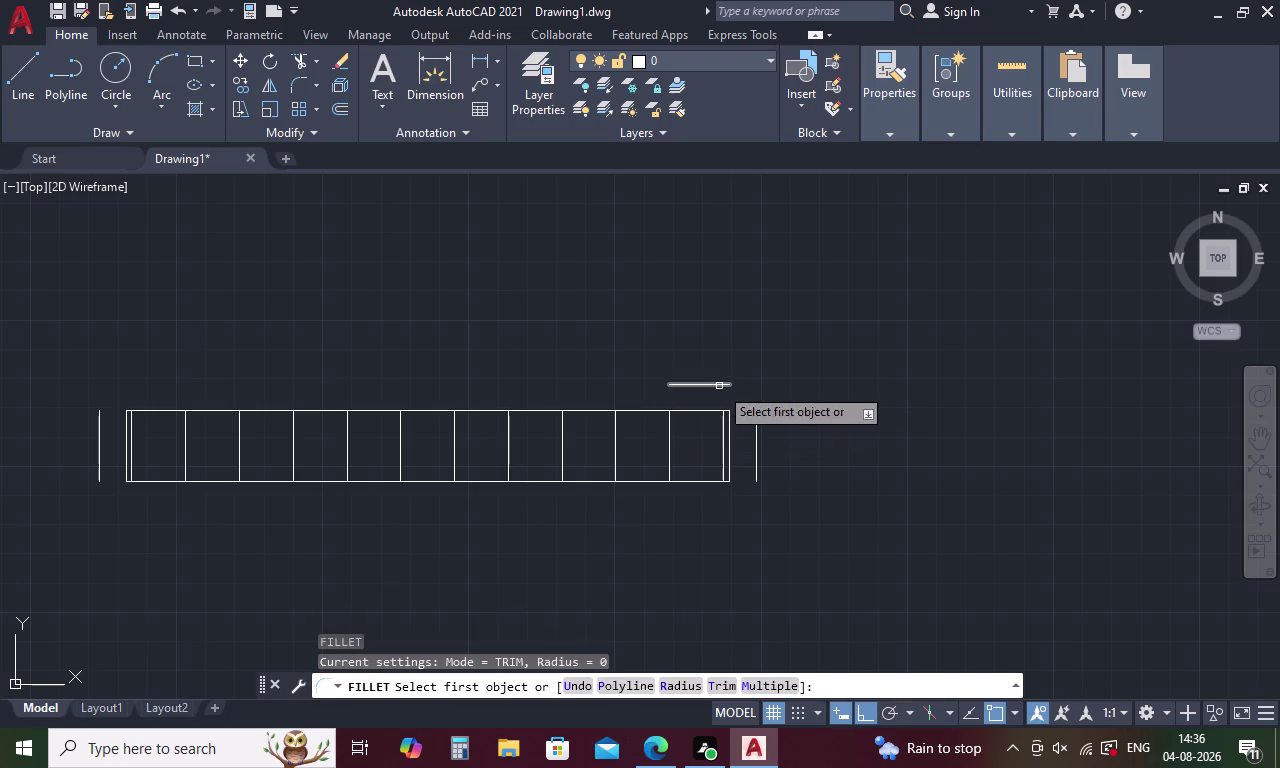
Fillet the 230-unit top line to the right and left outer lines with sharp corners.
click(720, 385)
click(758, 423)
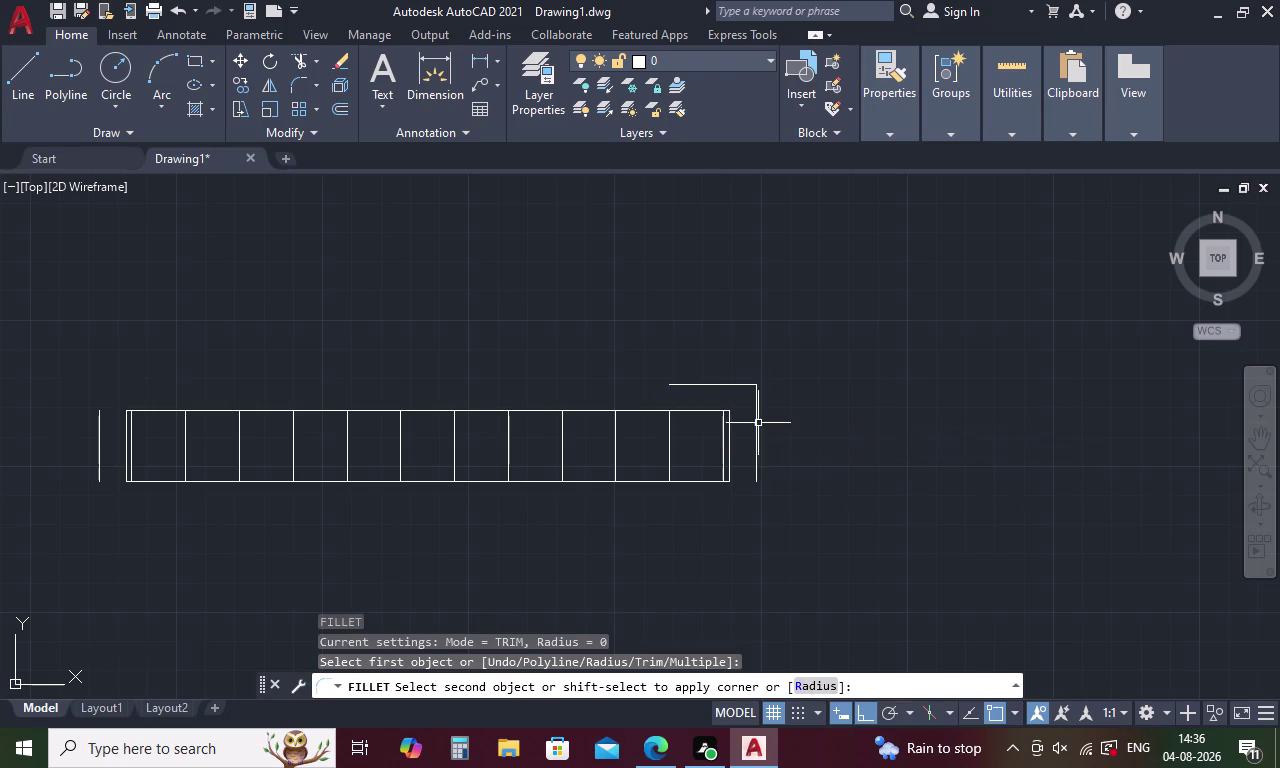
key(space)
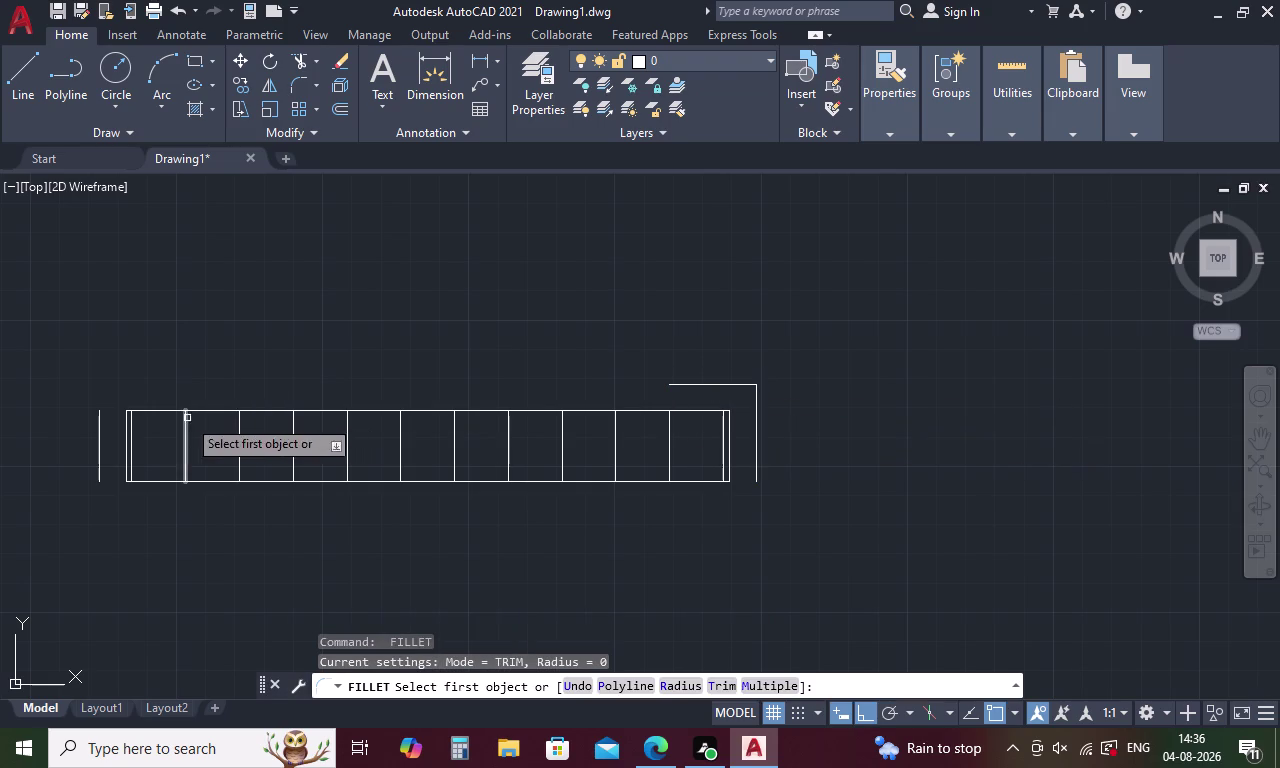
click(98, 417)
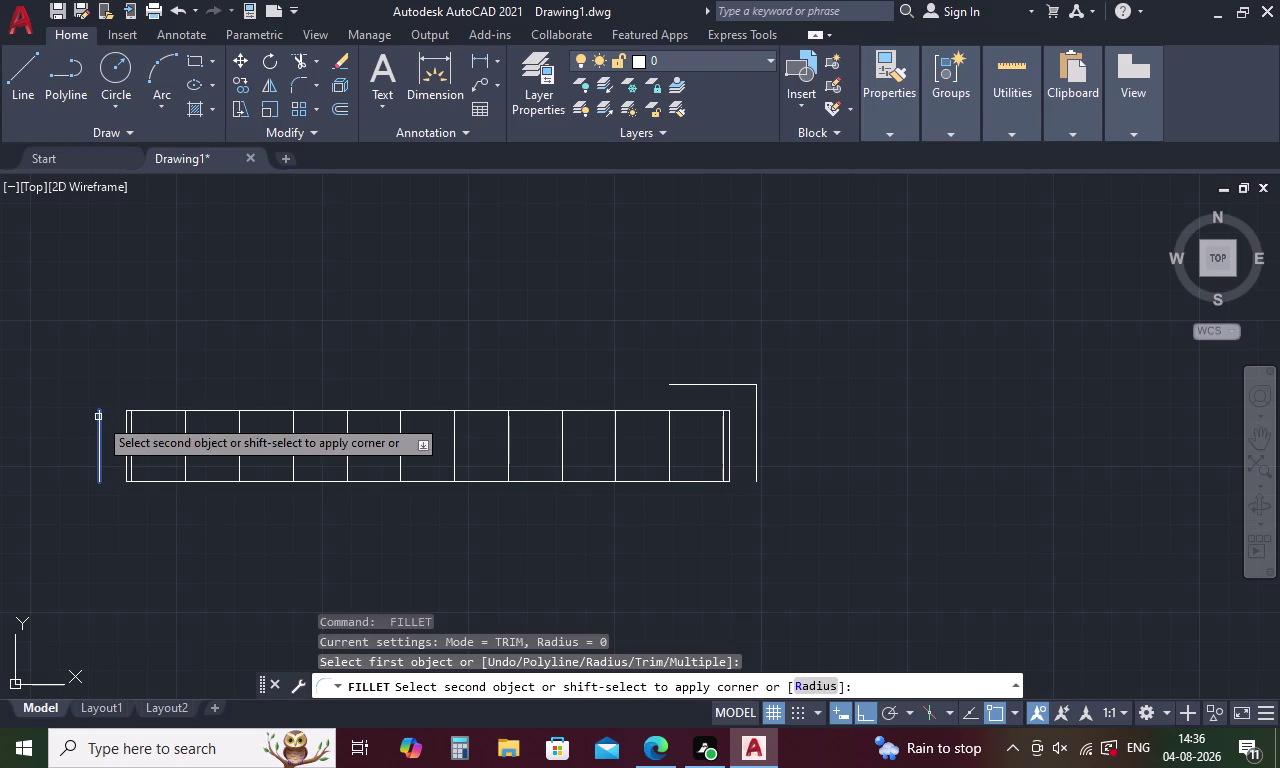
click(692, 384)
key(Escape)
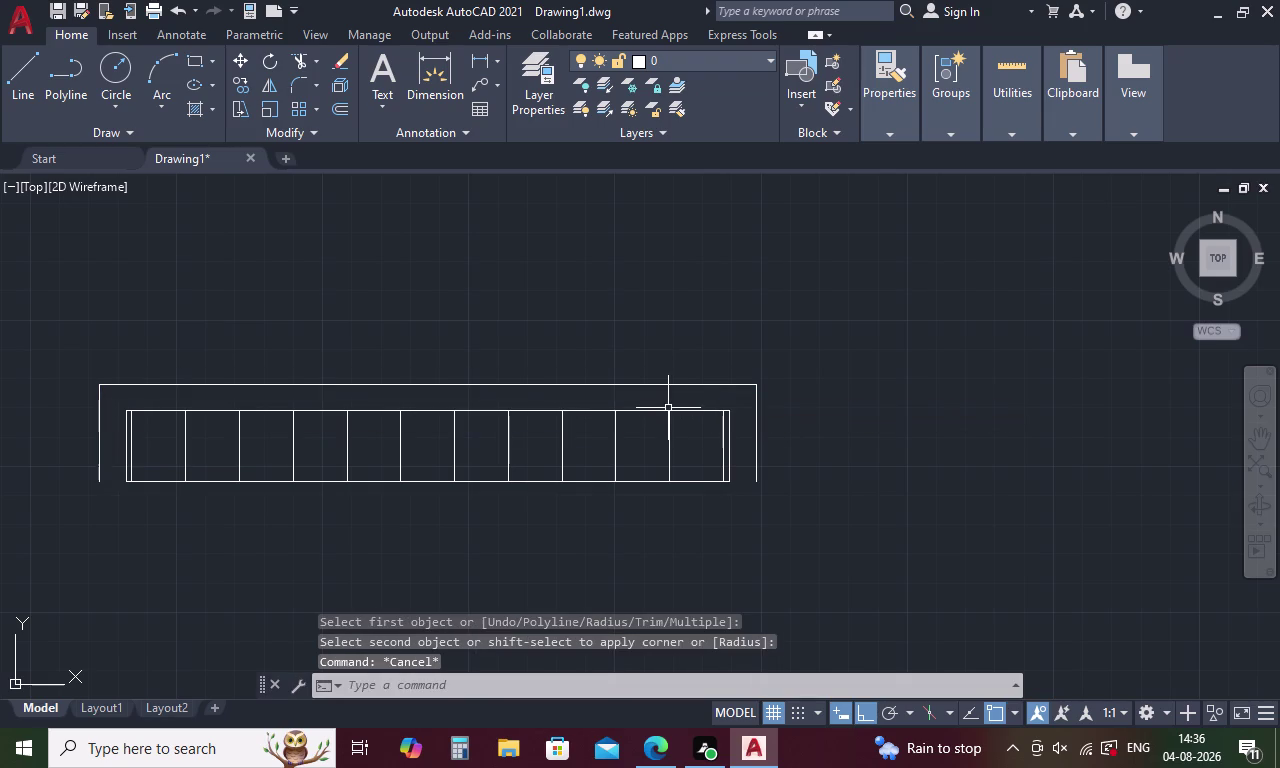
Extend the bottom line's left and right ends to the outermost end lines.
text(EX)
key(space)
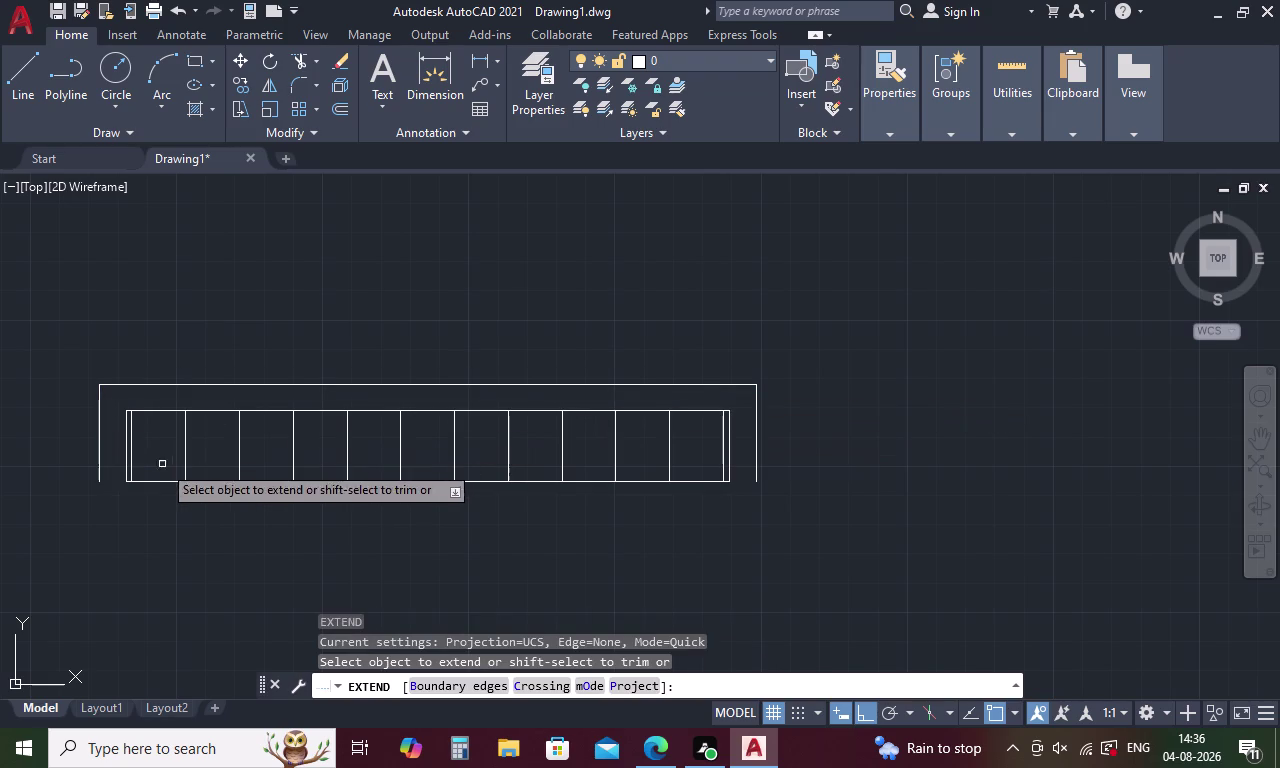
click(151, 480)
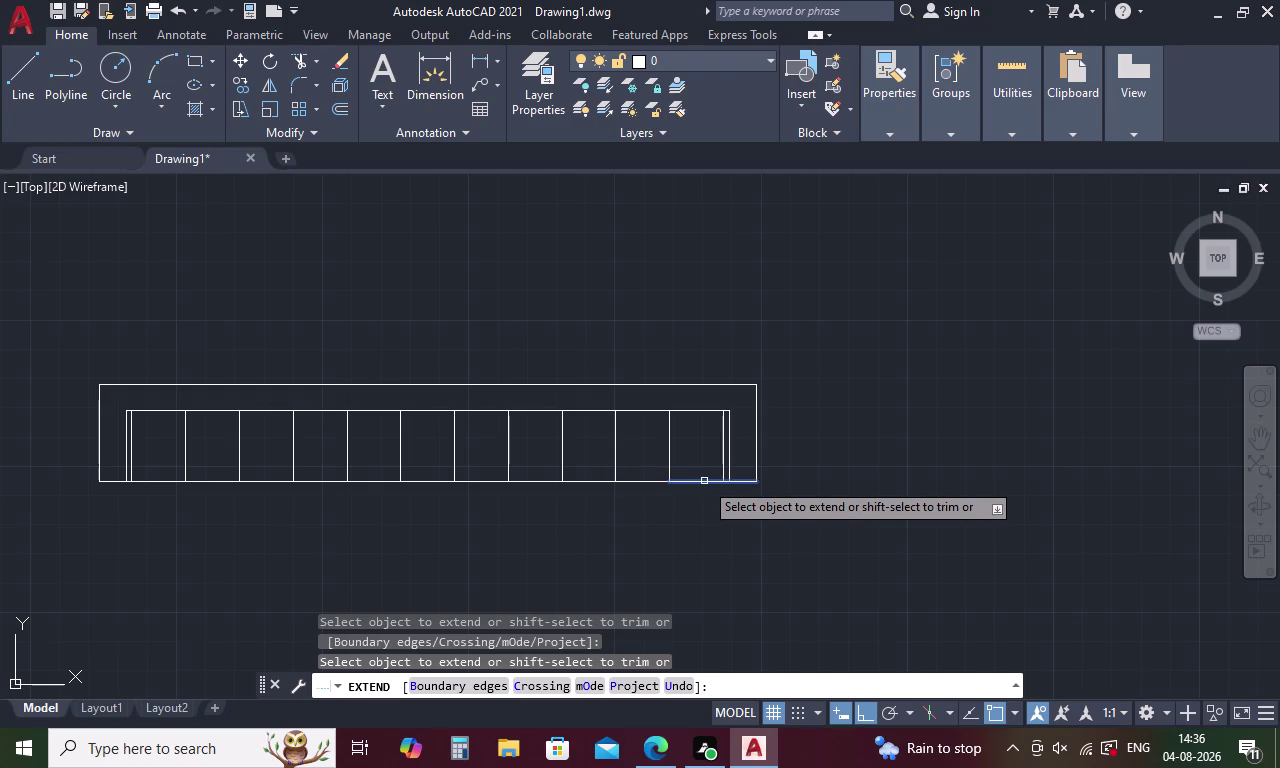
click(704, 481)
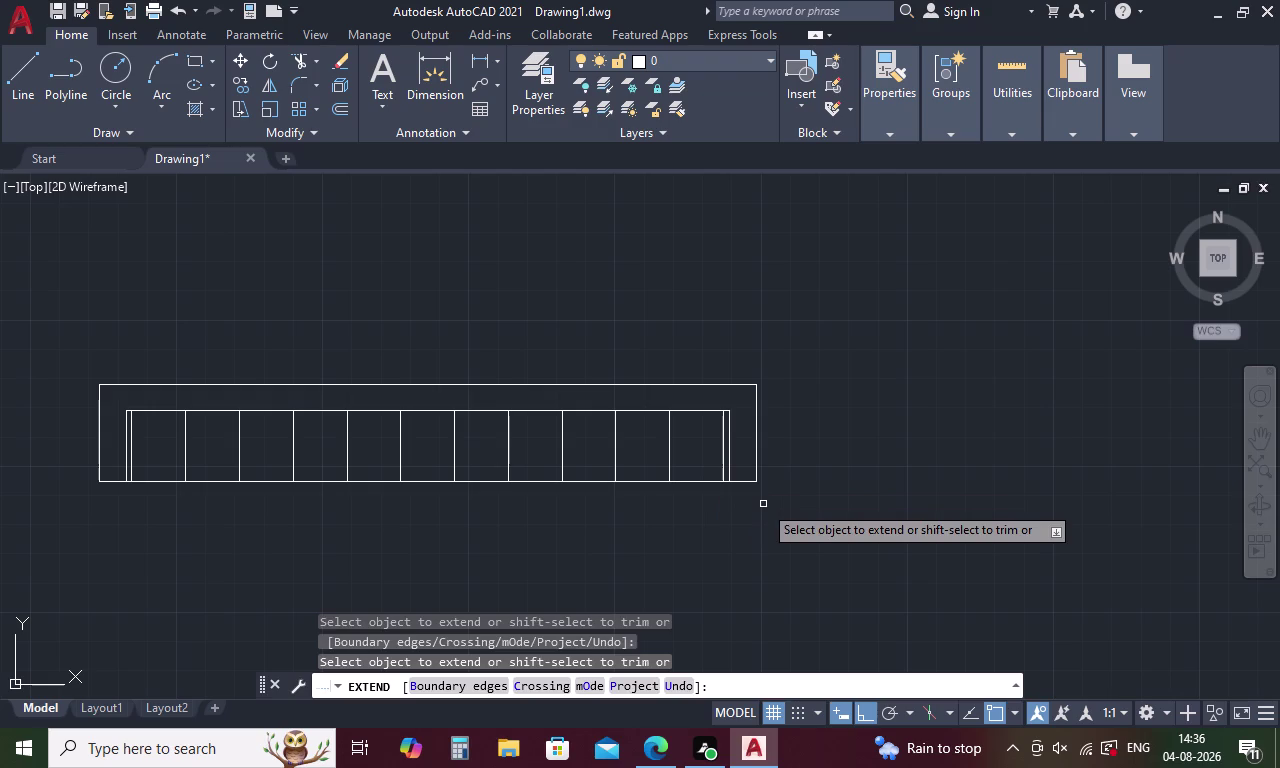
key(Escape)
middle_drag(452, 506, 615, 475)
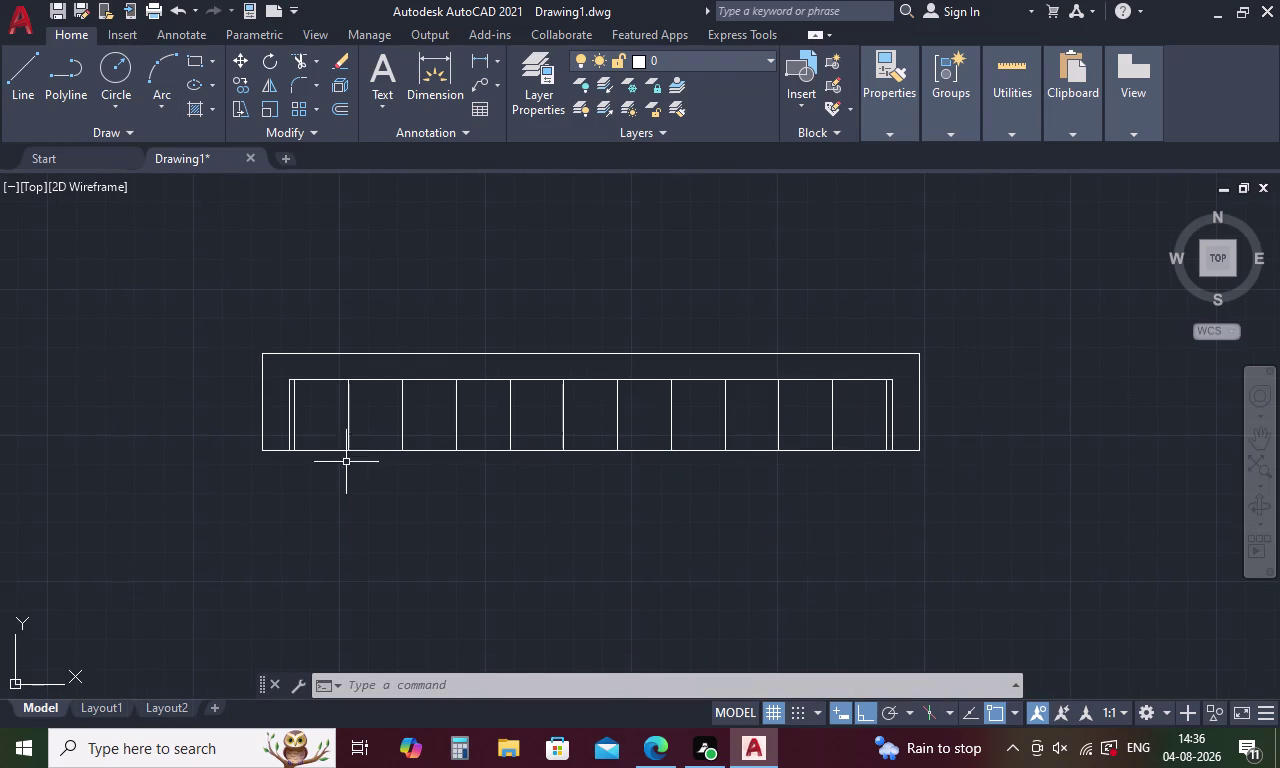
scroll(down, 3)
middle_drag(406, 500, 424, 465)
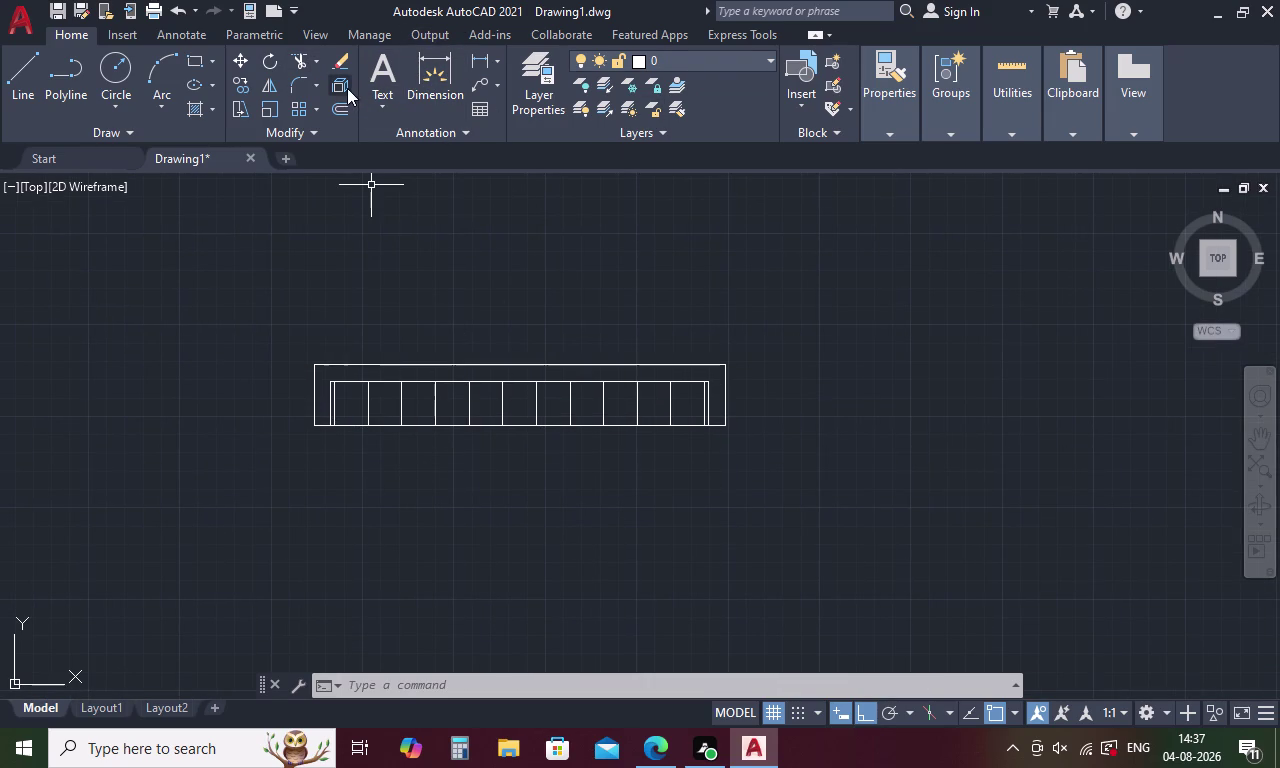
Hatch the area inside the U-shaped outer wall with a diagonal ANSI pattern.
key(h)
key(Return)
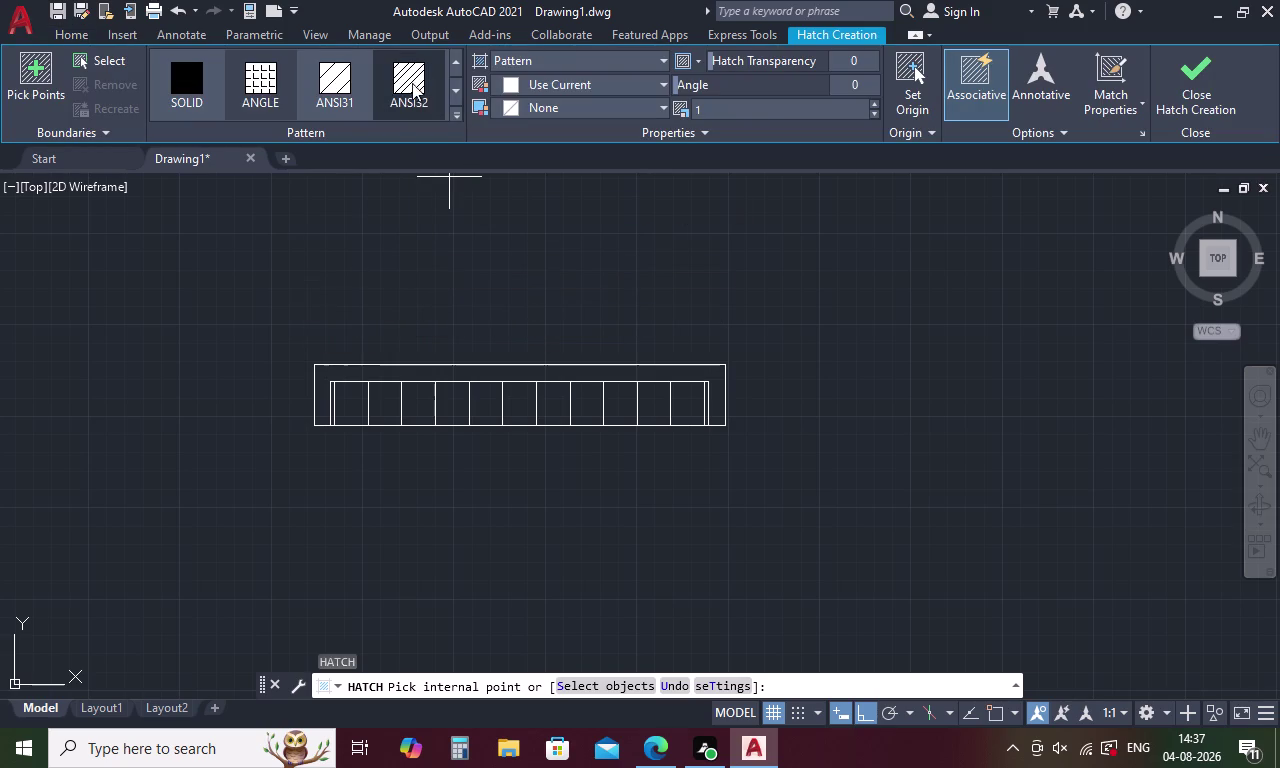
click(411, 83)
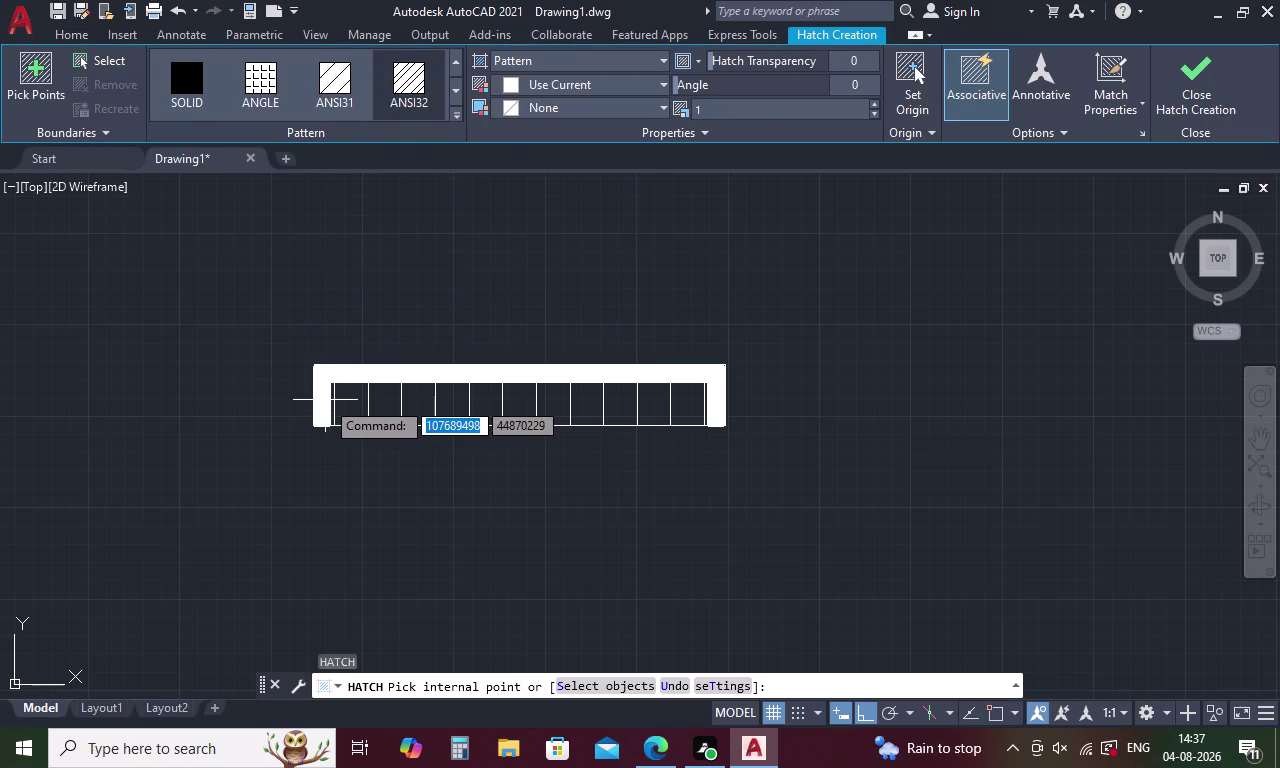
click(325, 400)
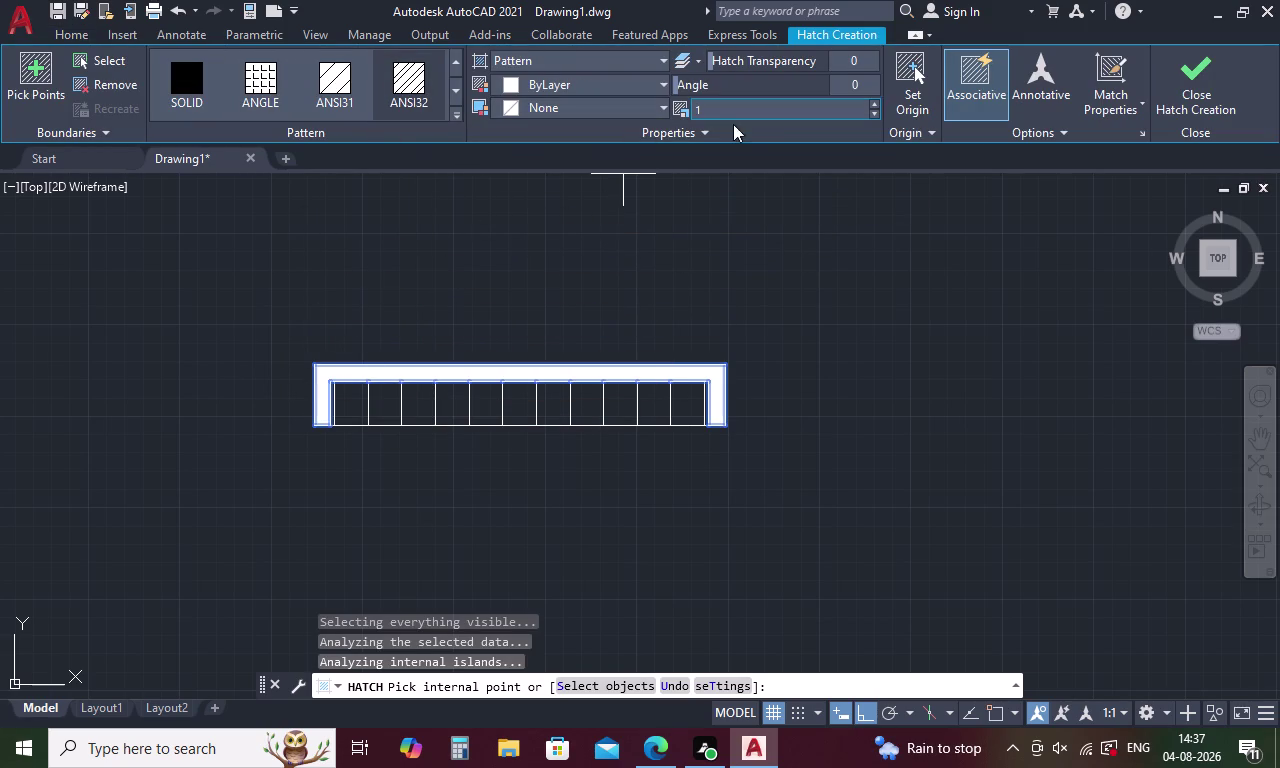
Set the hatch pattern scale to 5.
click(740, 107)
key(BackSpace)
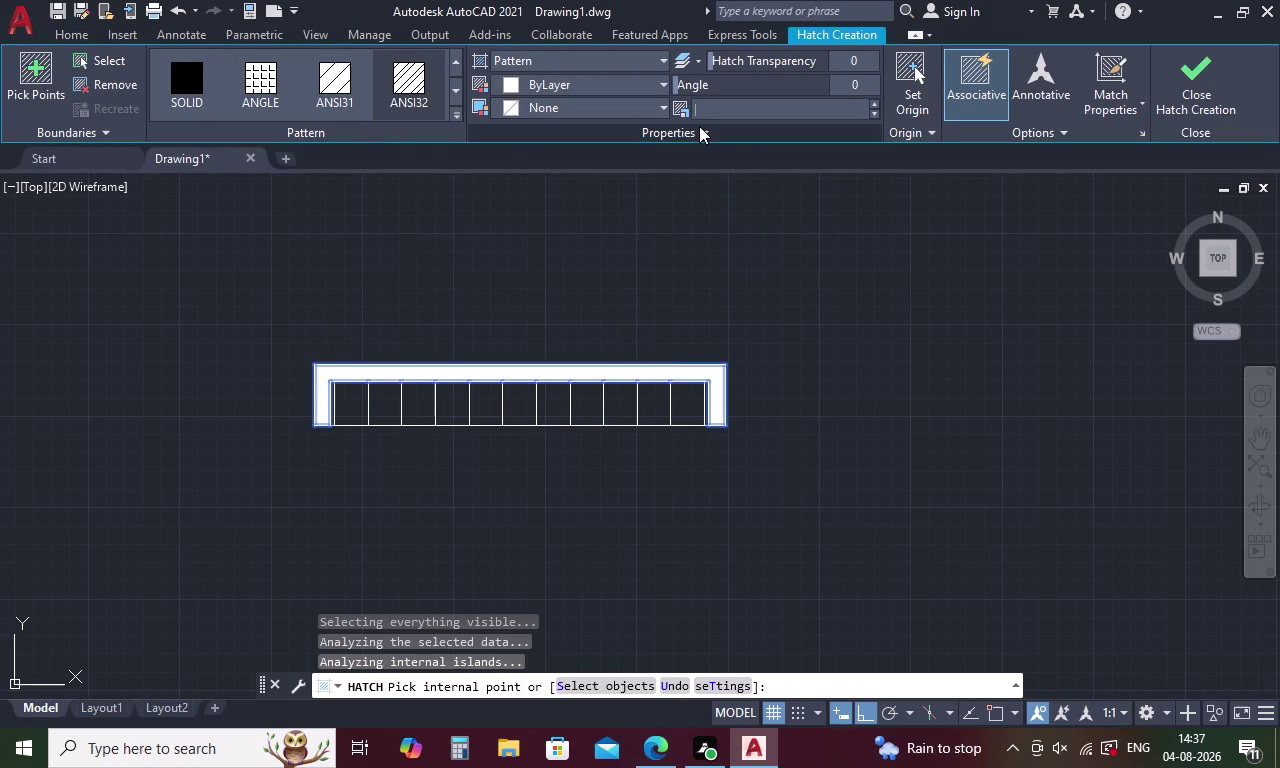
key(5)
key(Return)
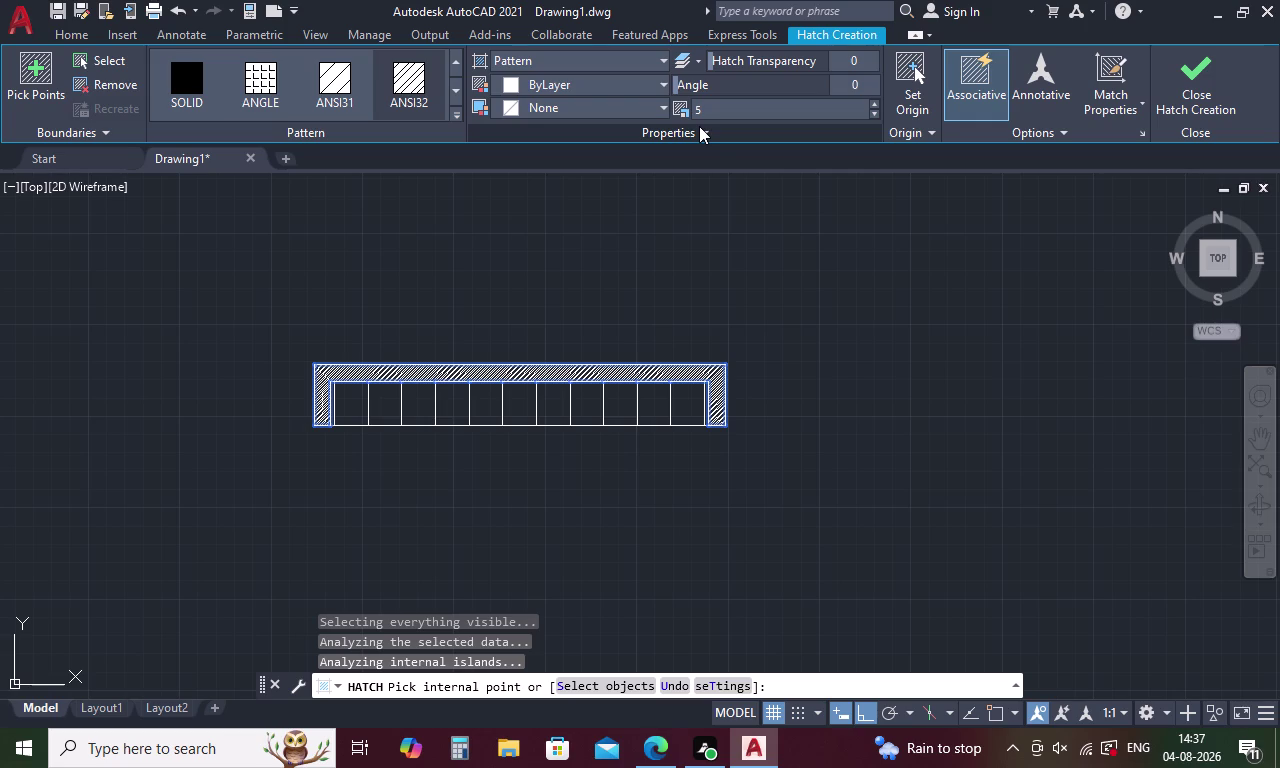
scroll(up, 3)
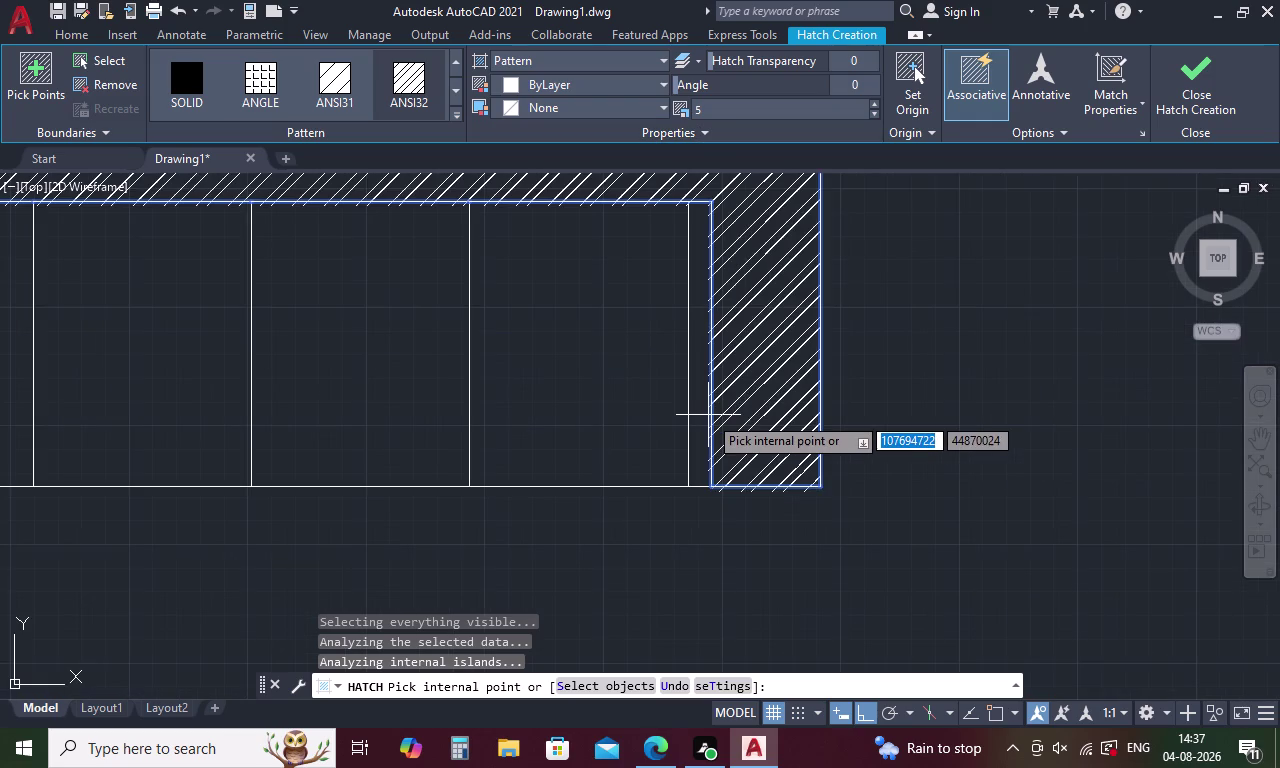
scroll(down, 3)
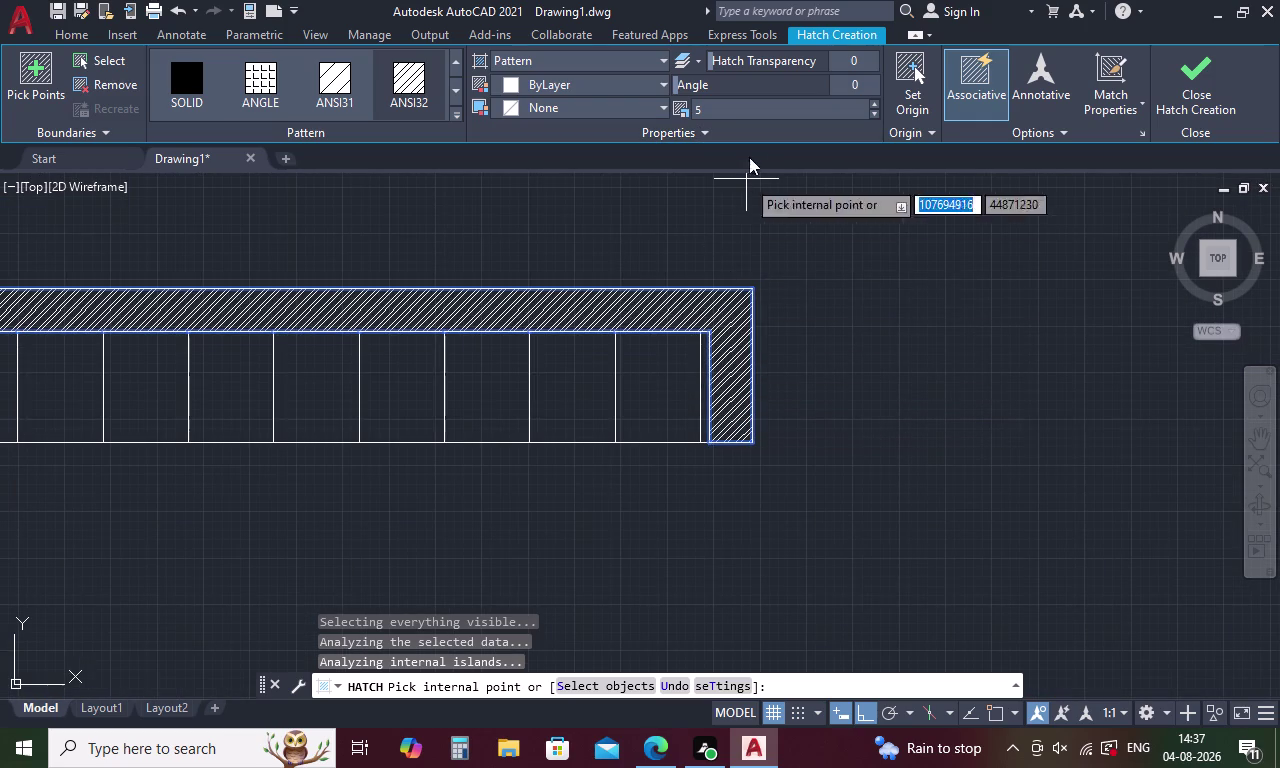
click(737, 113)
key(BackSpace)
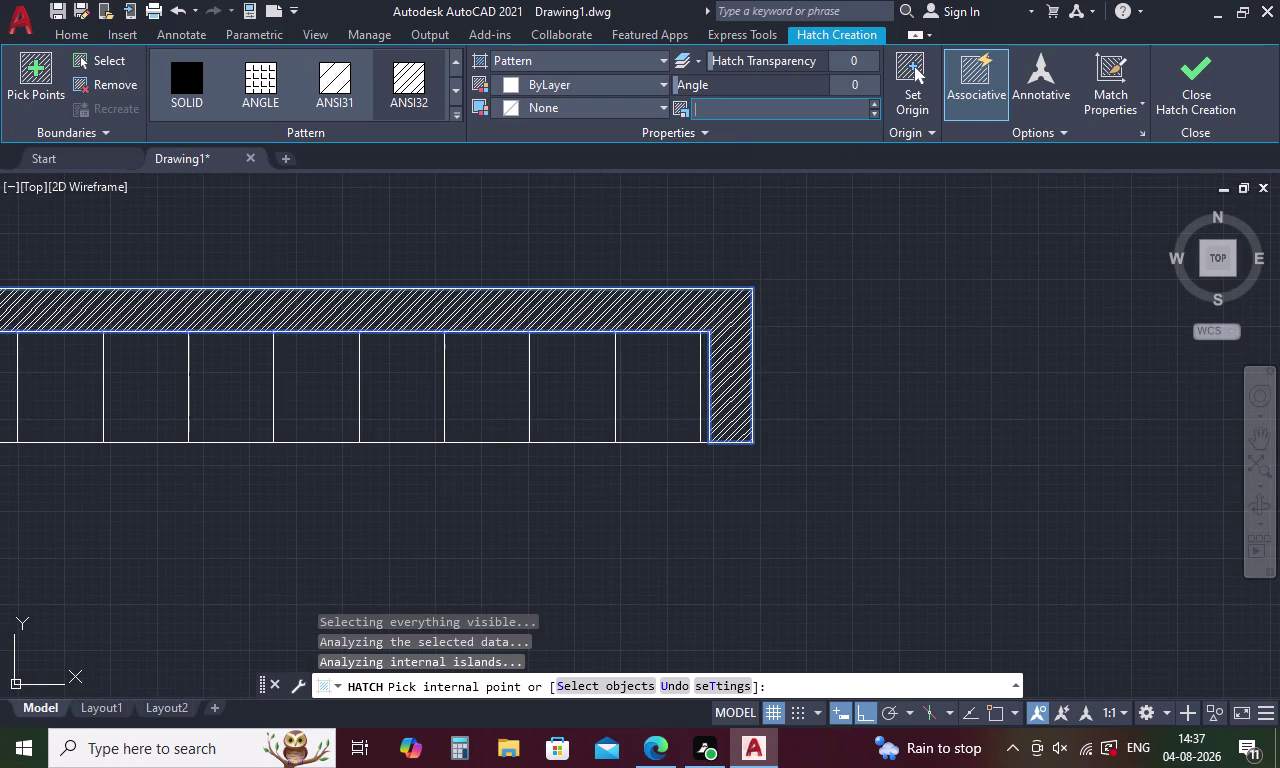